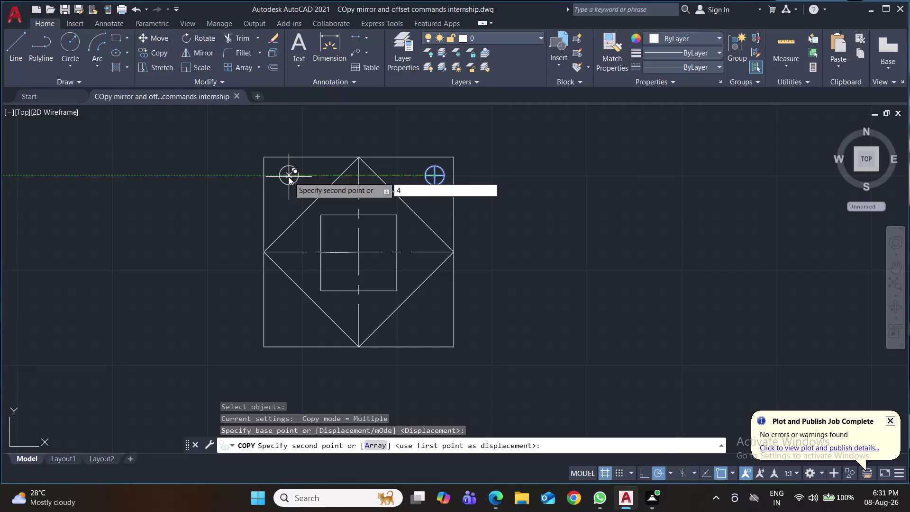
Copy the top-right hole circle 4 units left and 4 units down, plus a diagonal copy.
key(Return)
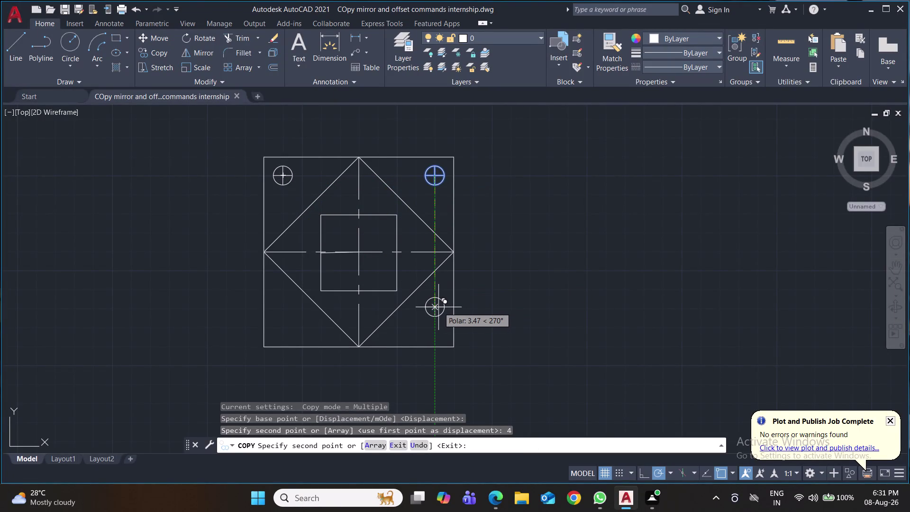
key(4)
key(Return)
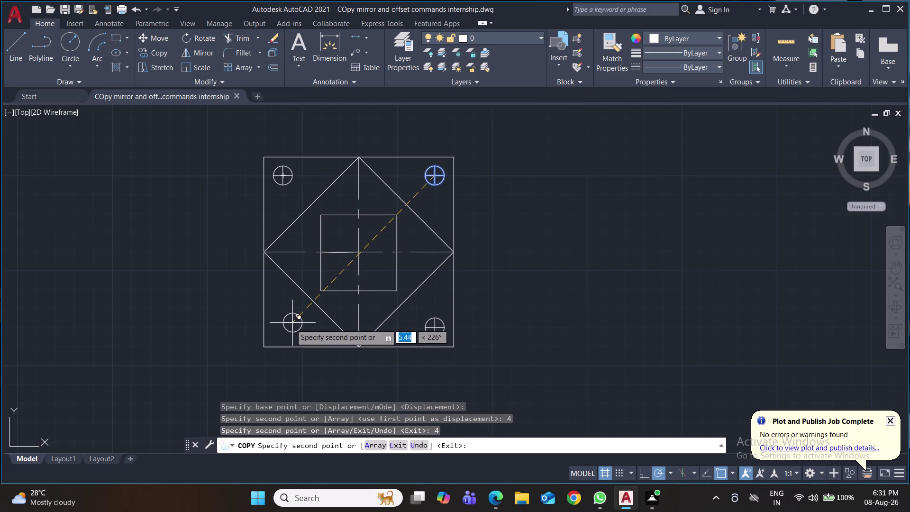
key(4)
key(Return)
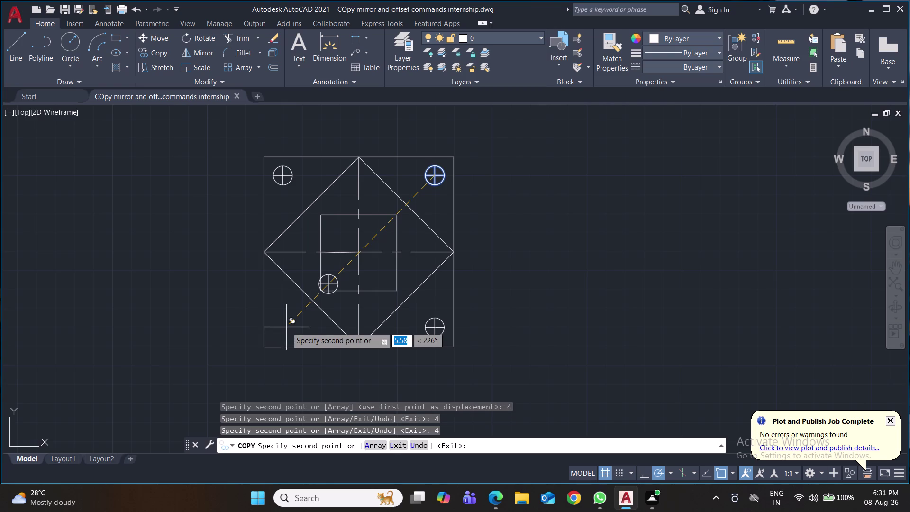
Undo the misplaced diagonal copy, end copying and save the drawing.
key(ctrl+z)
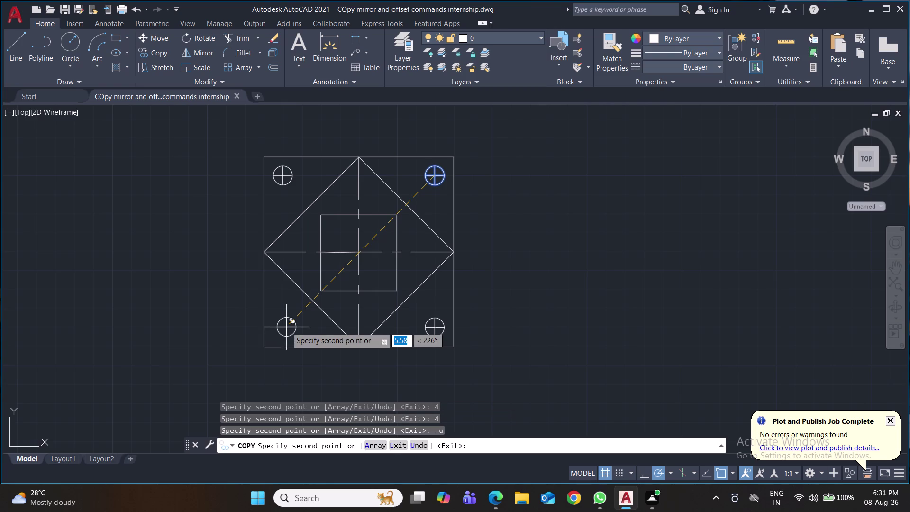
key(Escape)
key(ctrl+s)
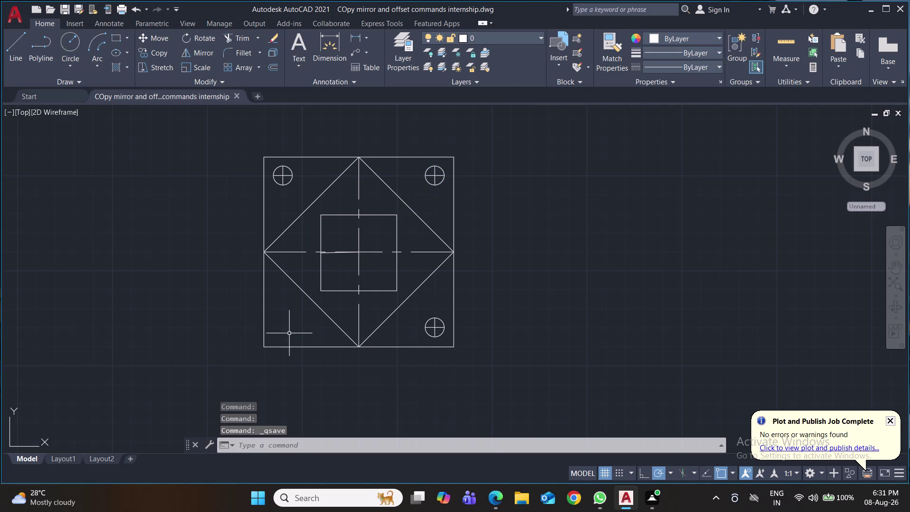
Copy the bottom-right hole circle 4 units left with CO, then undo that copy.
key(c)
key(o)
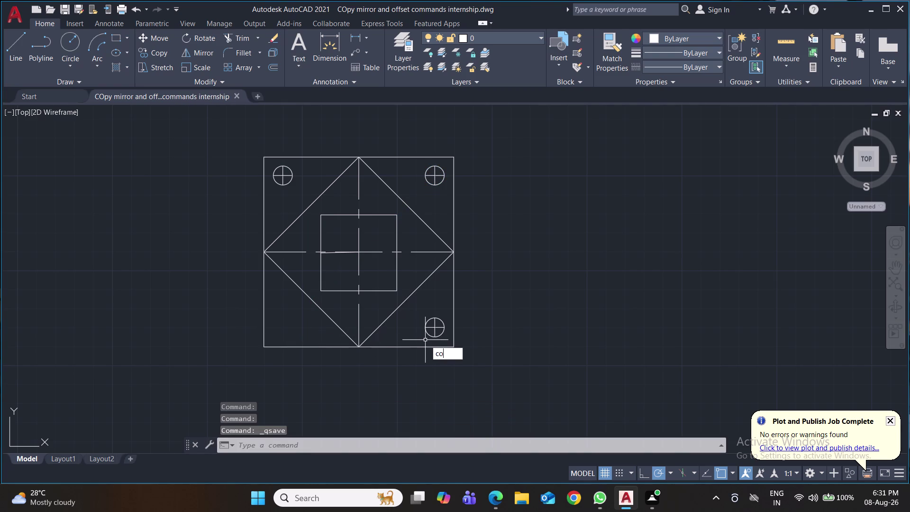
key(Return)
click(440, 312)
click(431, 335)
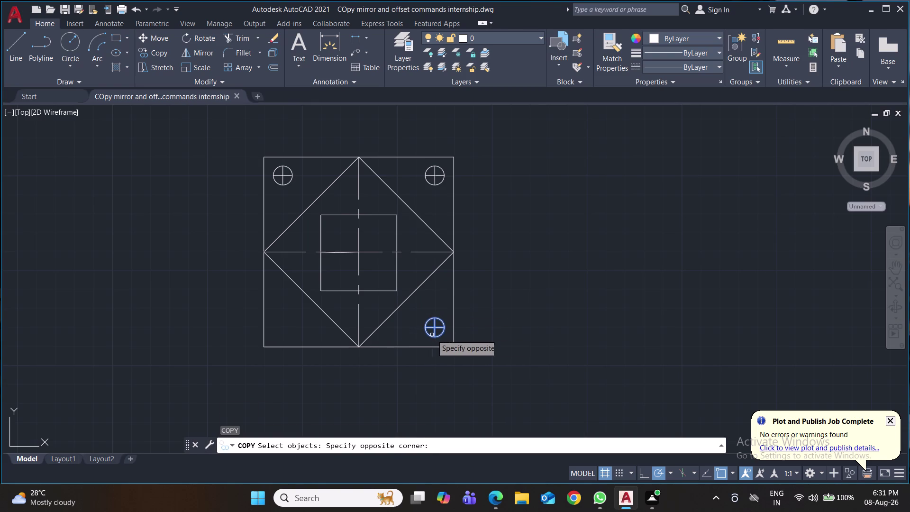
key(Return)
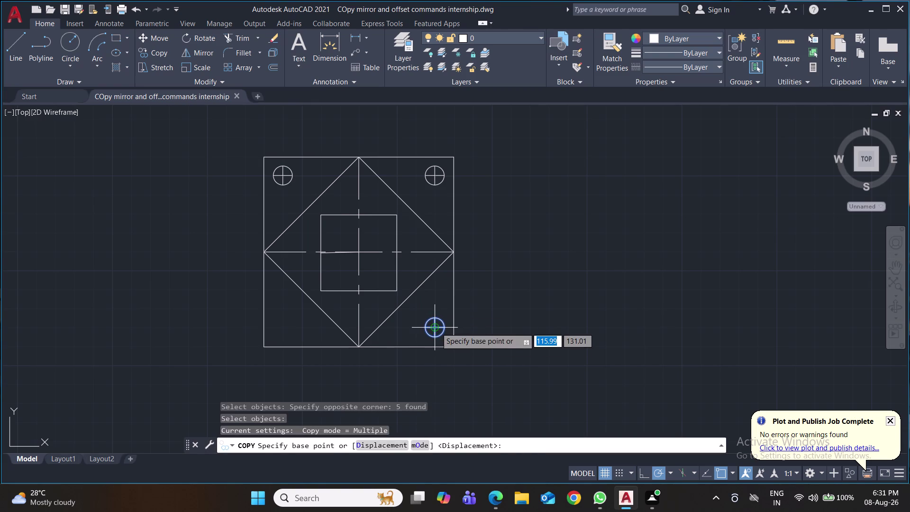
click(436, 328)
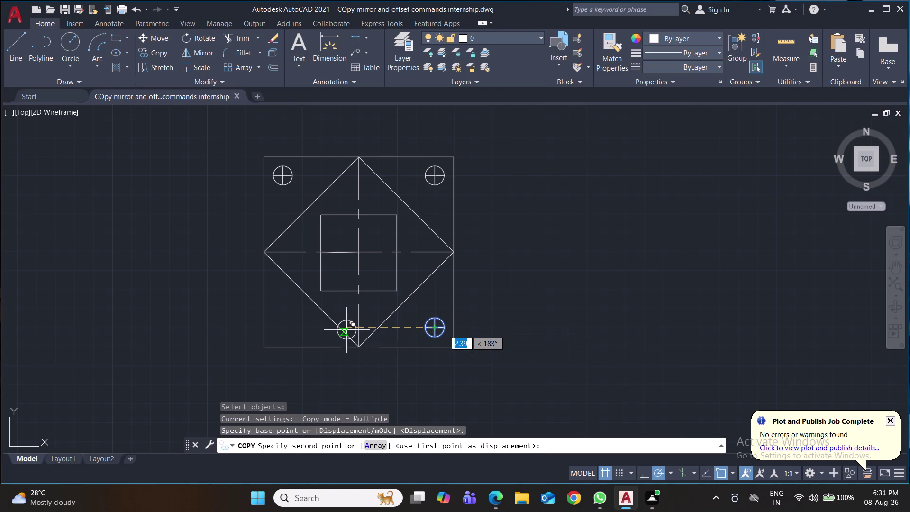
key(4)
key(Return)
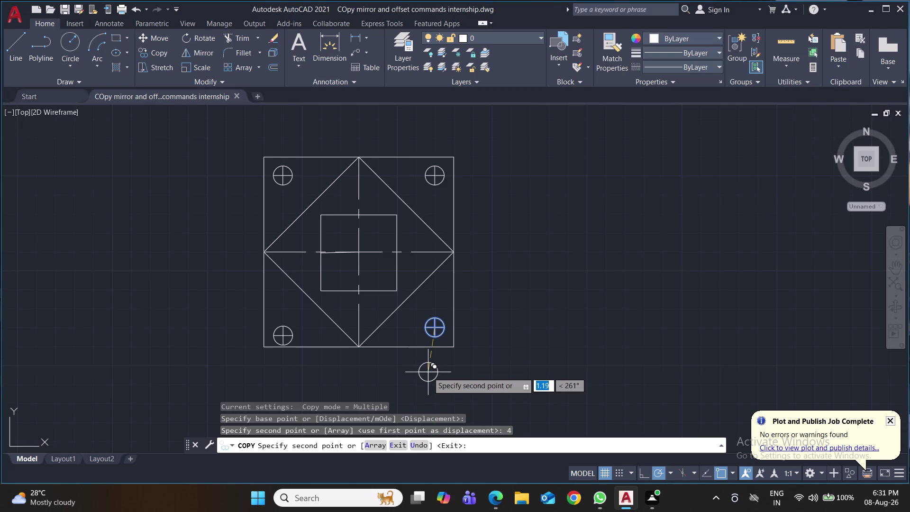
key(ctrl+z)
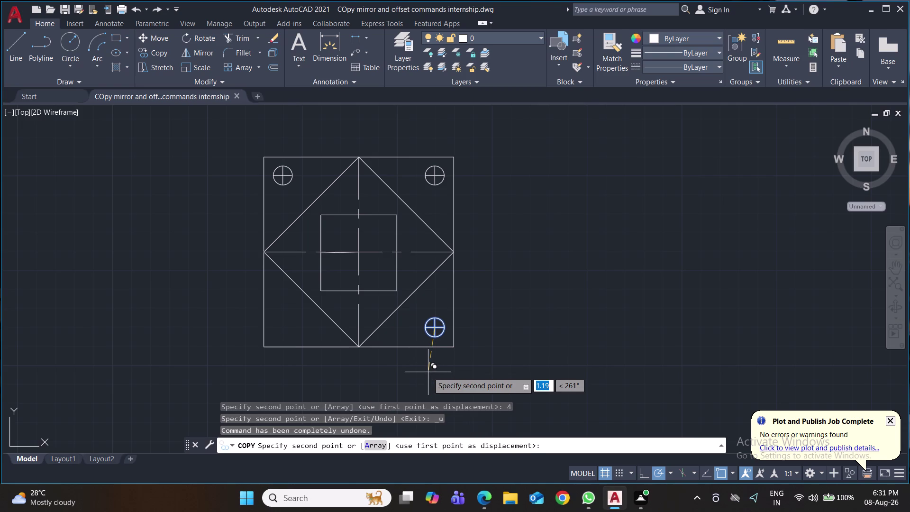
key(ctrl+s)
Copy the top-left hole circle 4 units down to the bottom-left corner and save.
key(c)
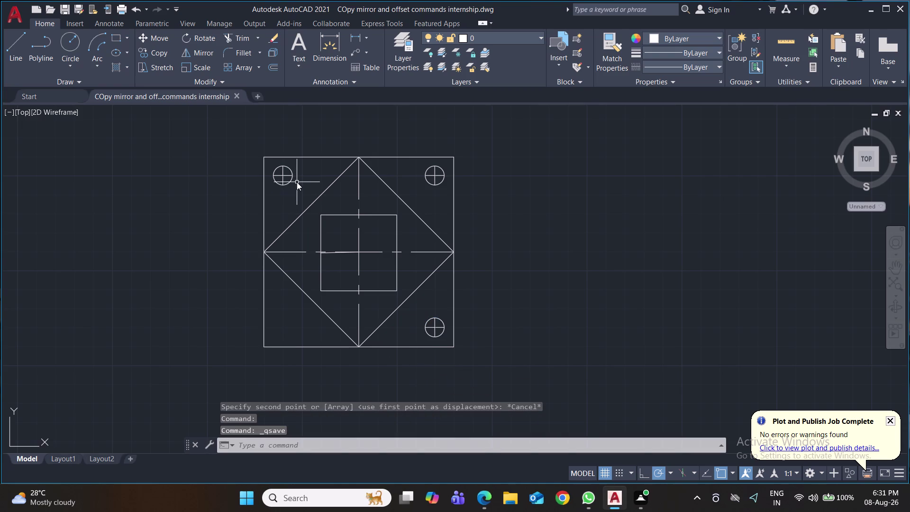
key(o)
key(Return)
click(298, 164)
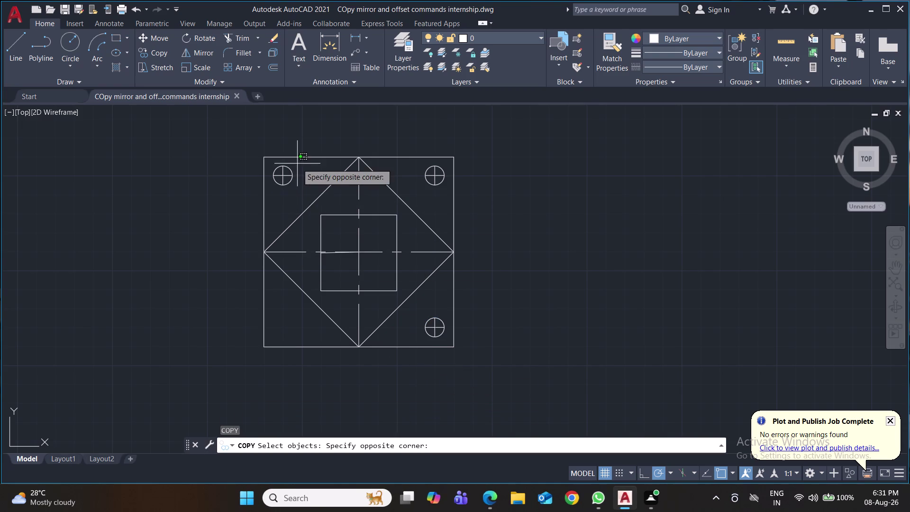
click(272, 186)
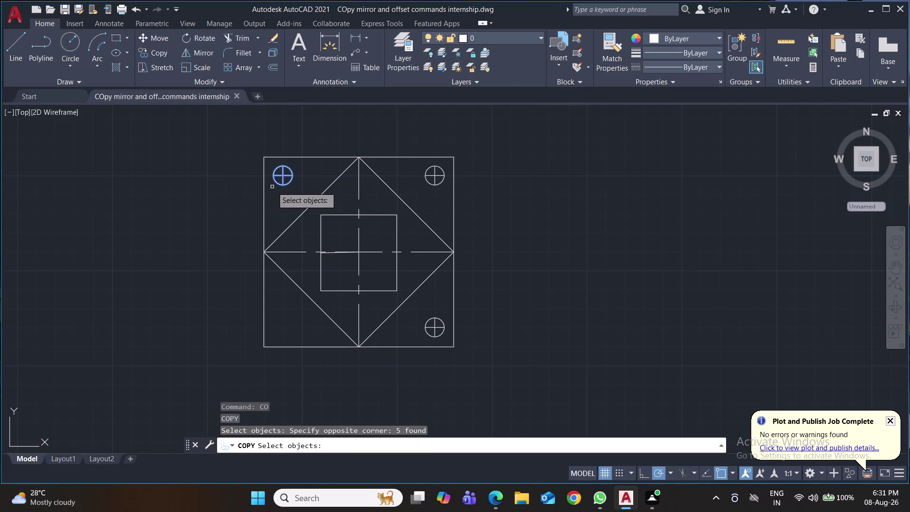
key(Return)
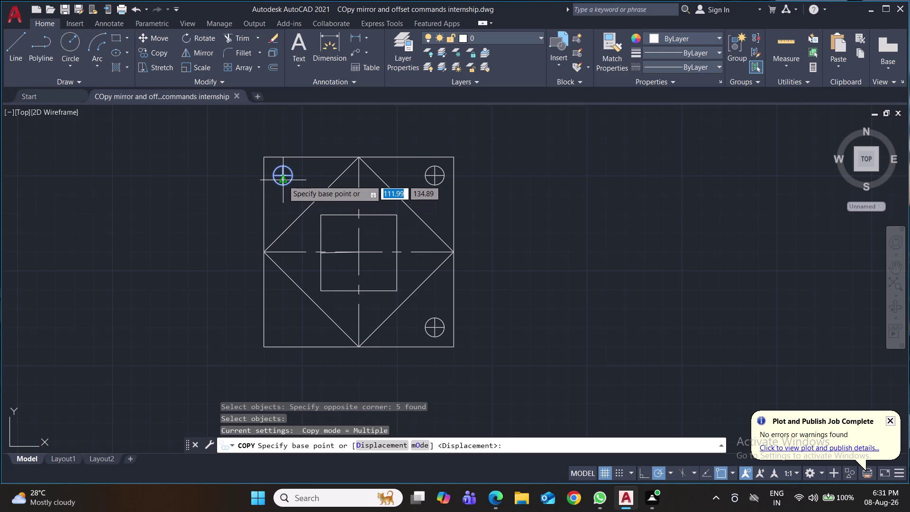
click(282, 172)
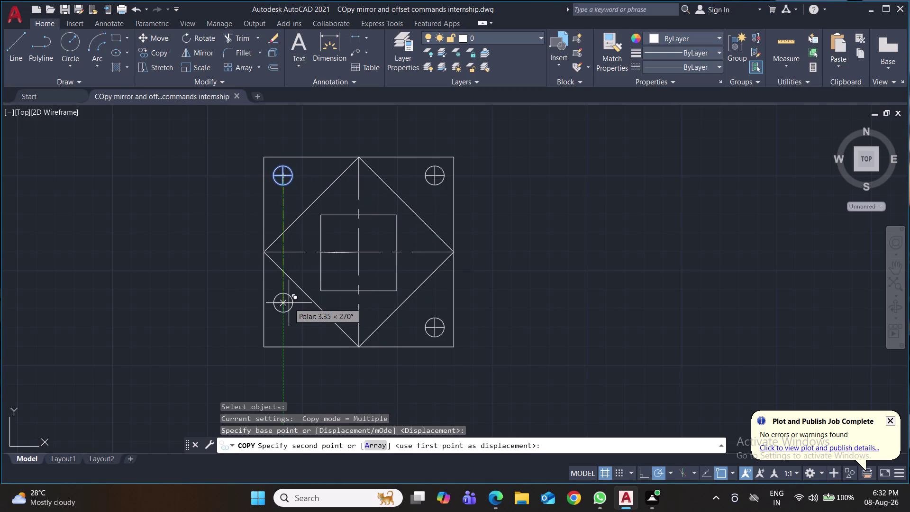
key(4)
key(Return)
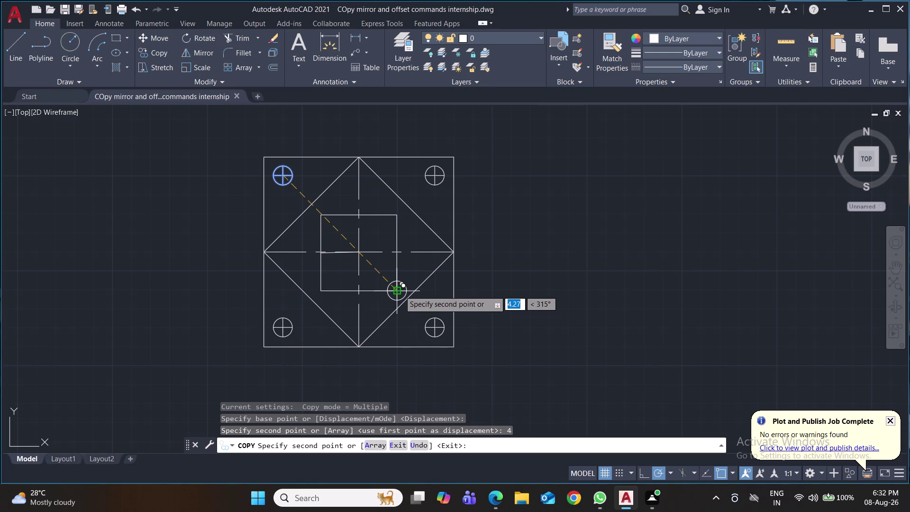
key(ctrl+s)
key(ctrl+s)
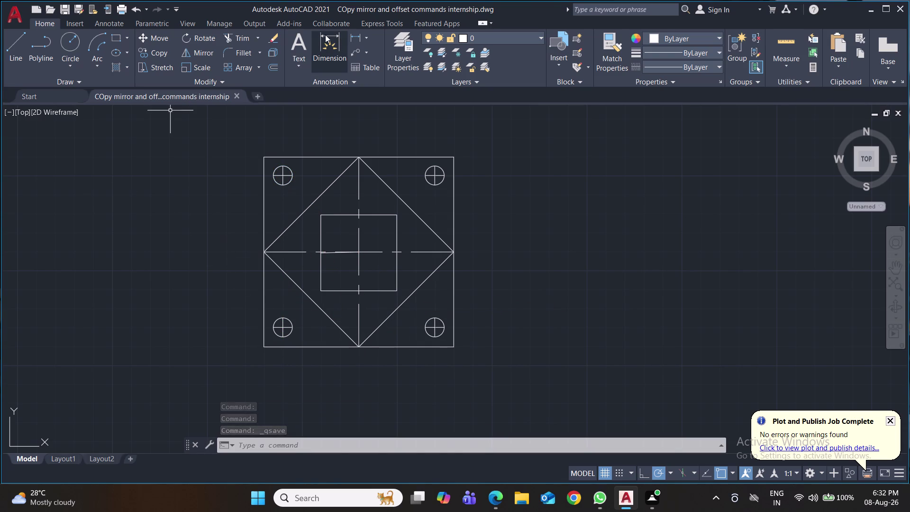
Place a linear dimension from the plate's top-left corner to the diamond's top point, above the plate.
click(355, 37)
click(360, 158)
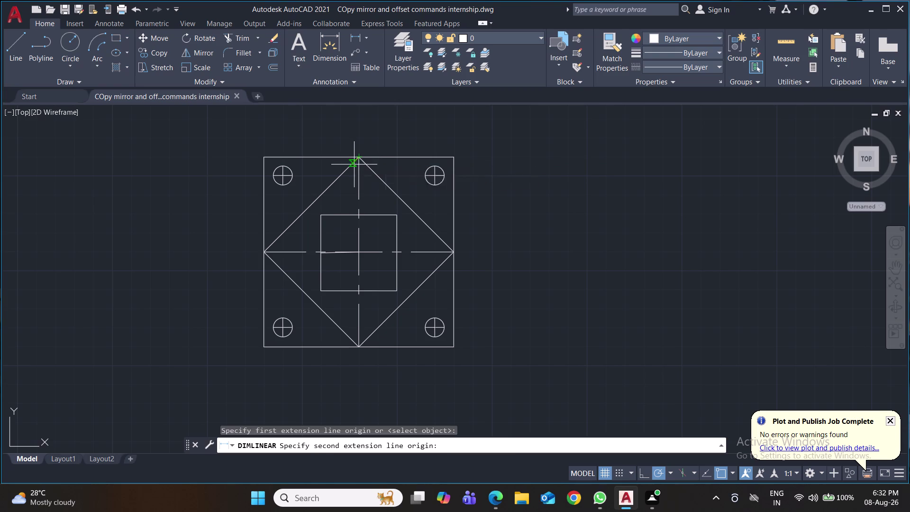
click(265, 160)
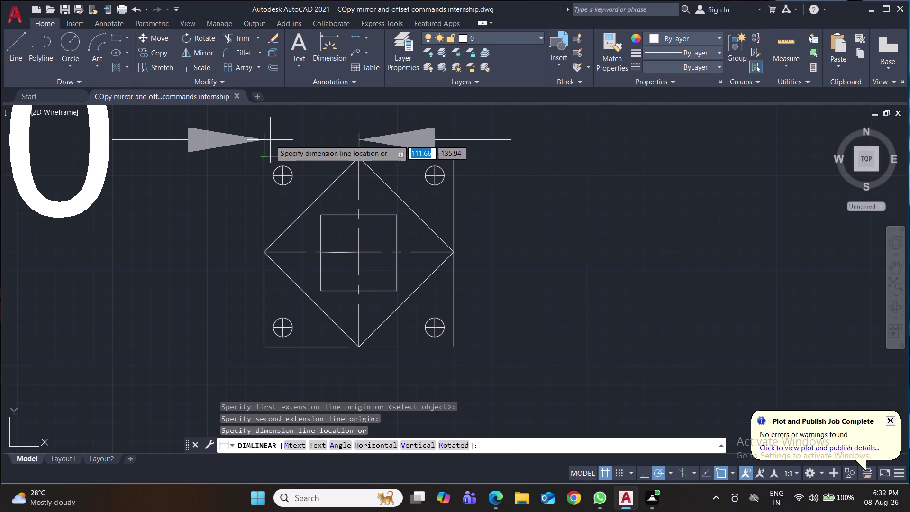
scroll(down, 3)
scroll(down, 3)
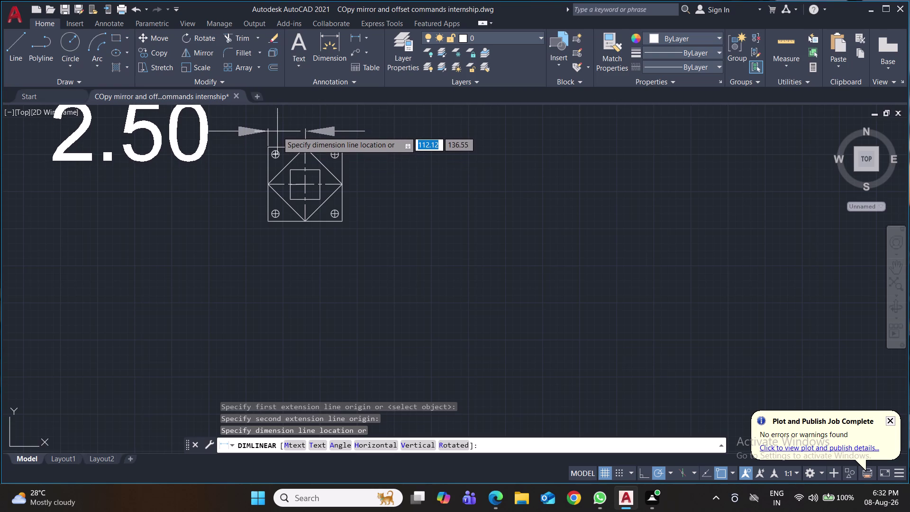
middle_drag(277, 131, 260, 275)
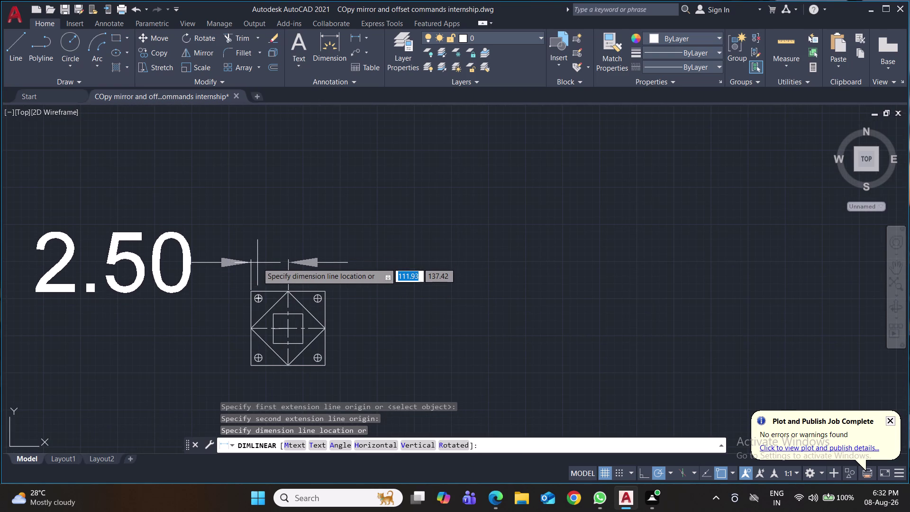
click(257, 263)
Pan around the dimensioned plate and start a selection around it.
scroll(down, 3)
scroll(up, 3)
scroll(down, 3)
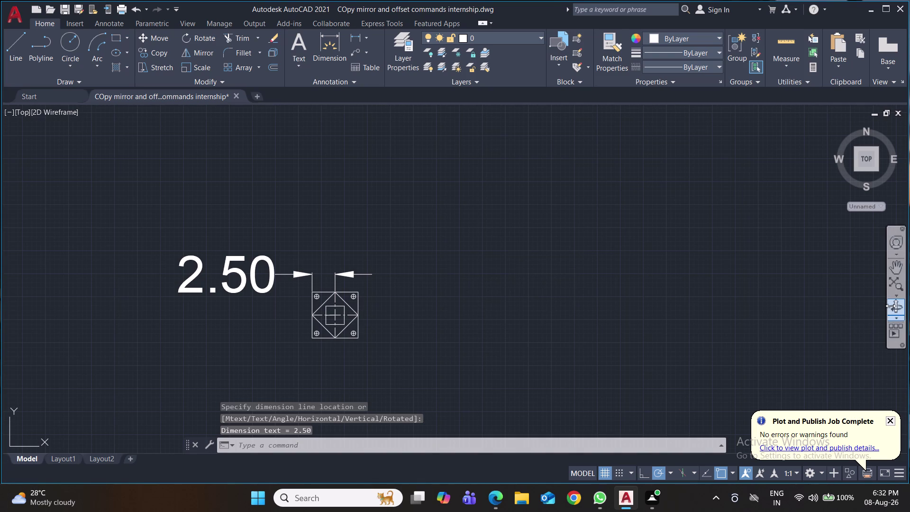
click(895, 288)
middle_drag(528, 389, 511, 273)
click(319, 310)
click(237, 356)
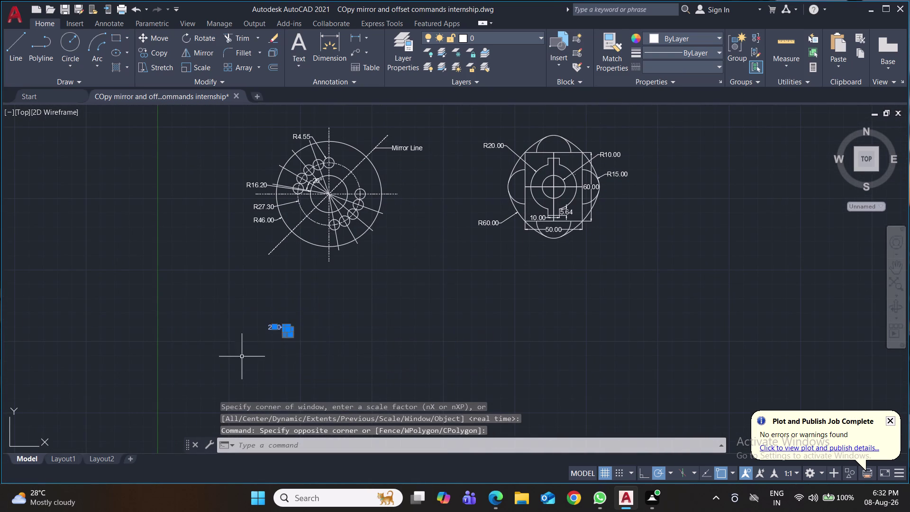
Zoom in from the right-click menu and pan until the plate's 2.50 top dimension is visible.
right_click(313, 340)
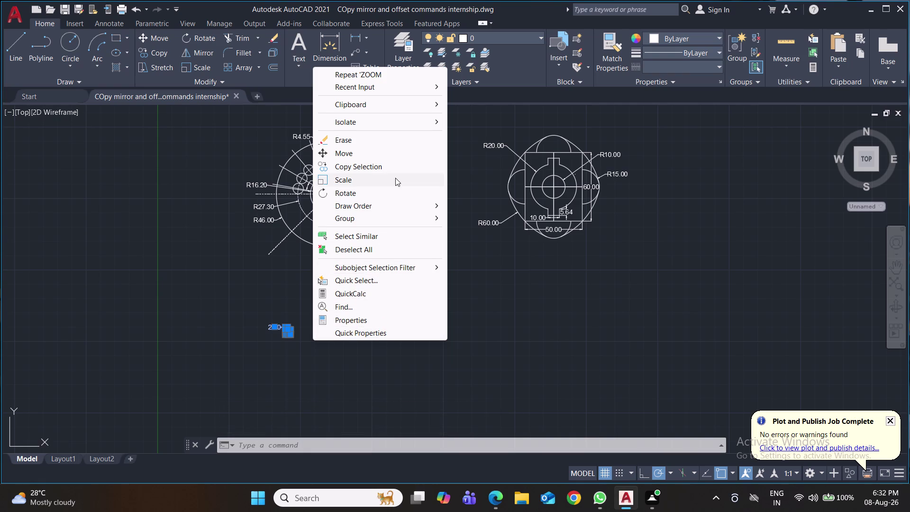
click(372, 74)
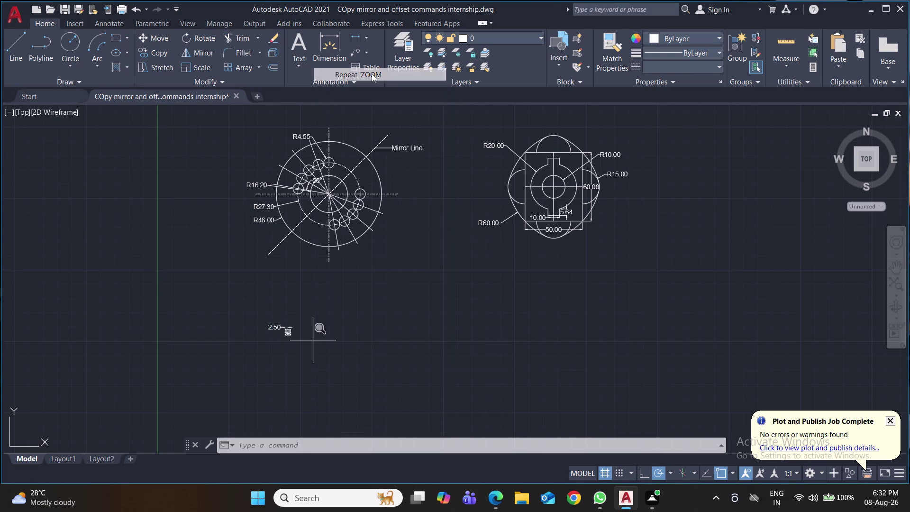
click(283, 336)
click(284, 346)
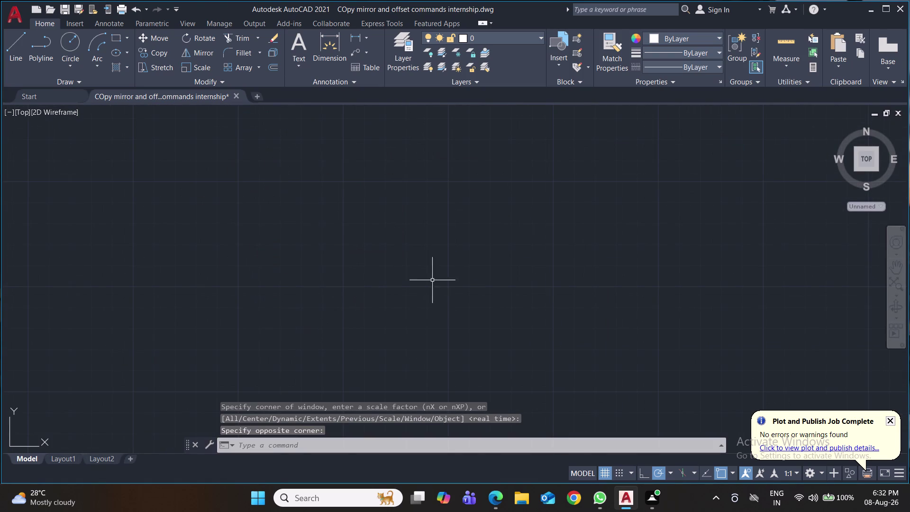
scroll(down, 3)
scroll(down, 3)
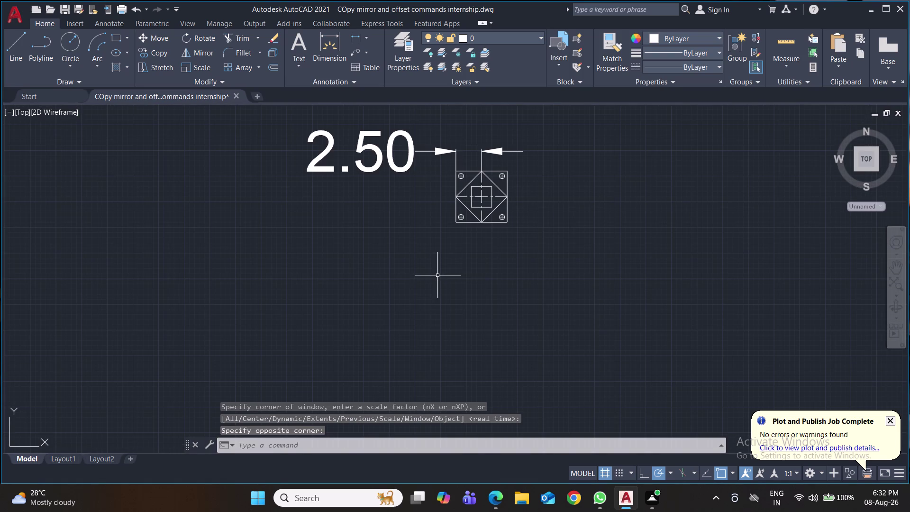
middle_drag(429, 290, 293, 345)
scroll(up, 3)
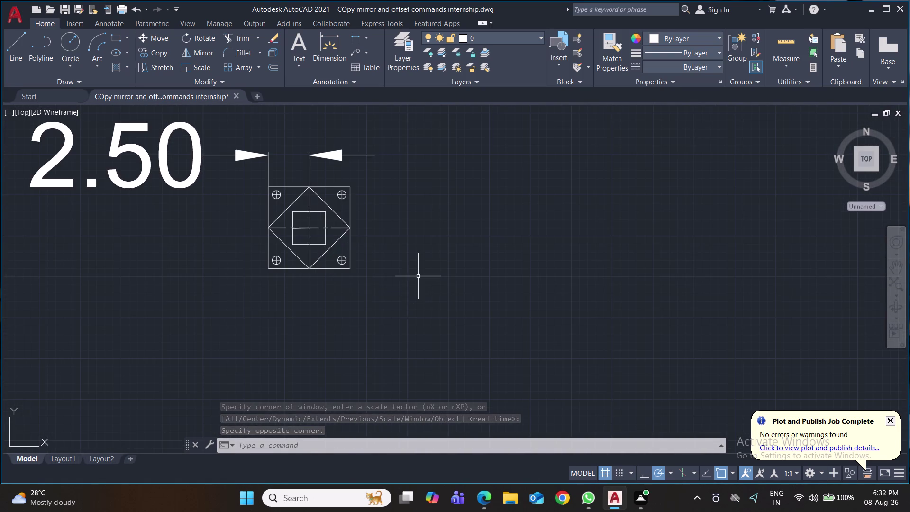
scroll(up, 3)
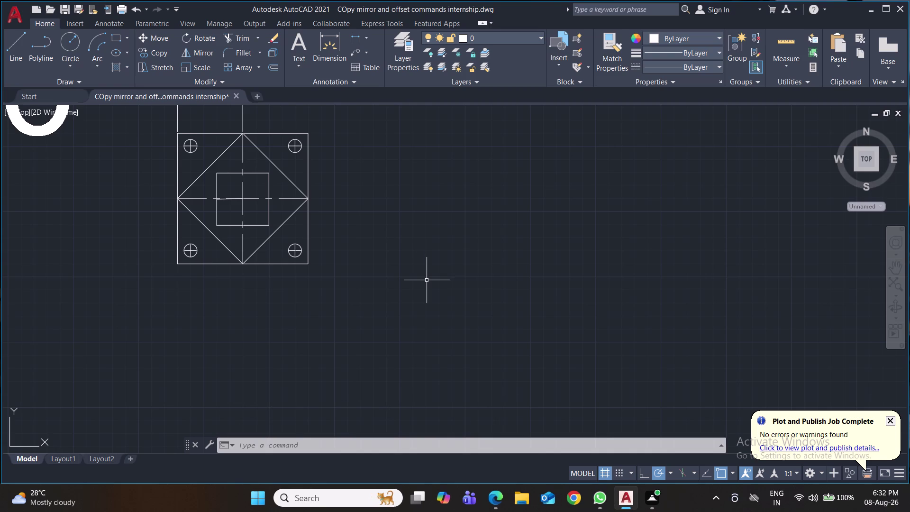
middle_drag(428, 281, 428, 361)
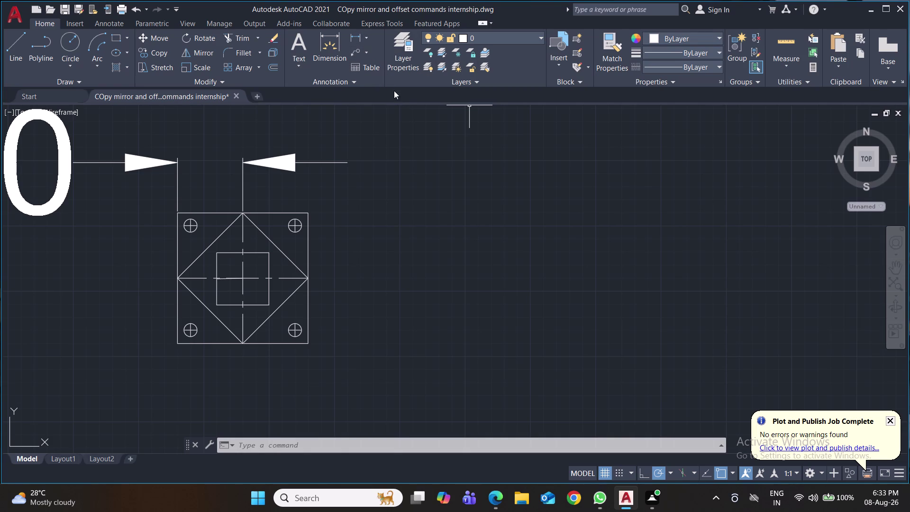
Modify the Standard dimension style, entering arrow size 0.8 and text height 1, and accept.
key(d)
key(Return)
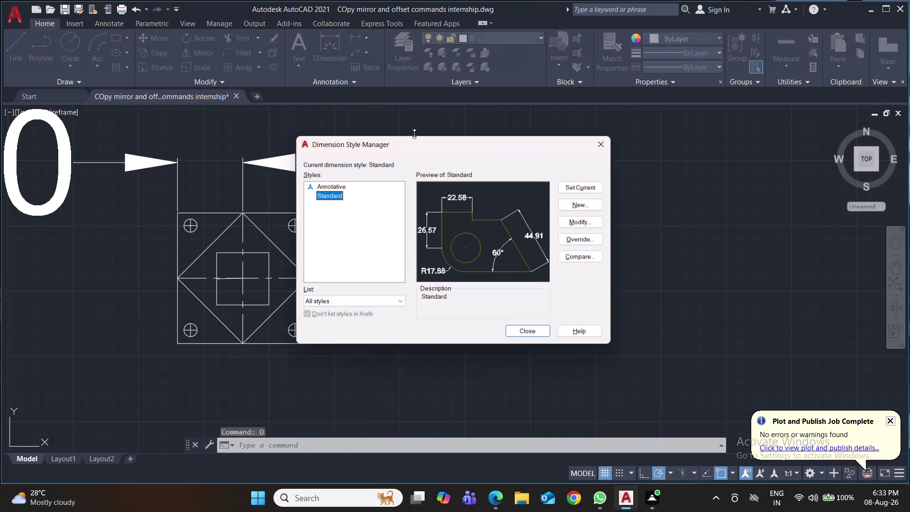
click(585, 223)
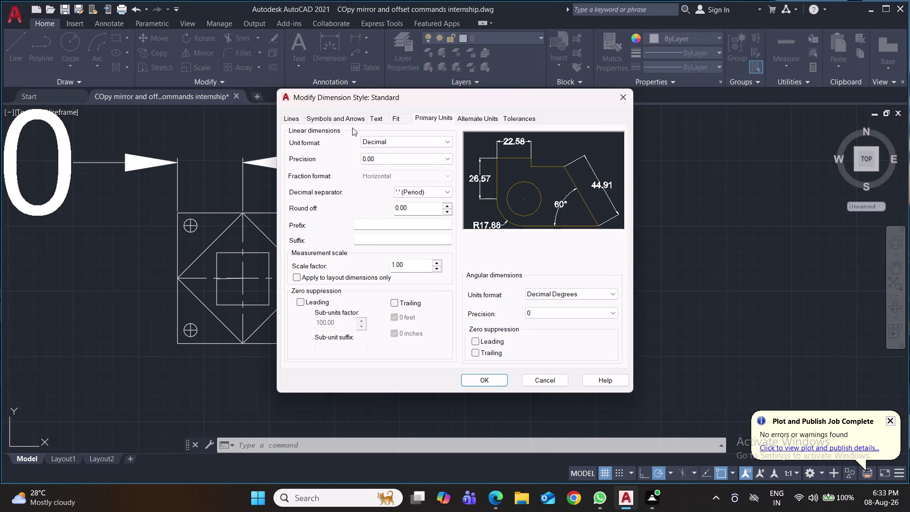
click(335, 119)
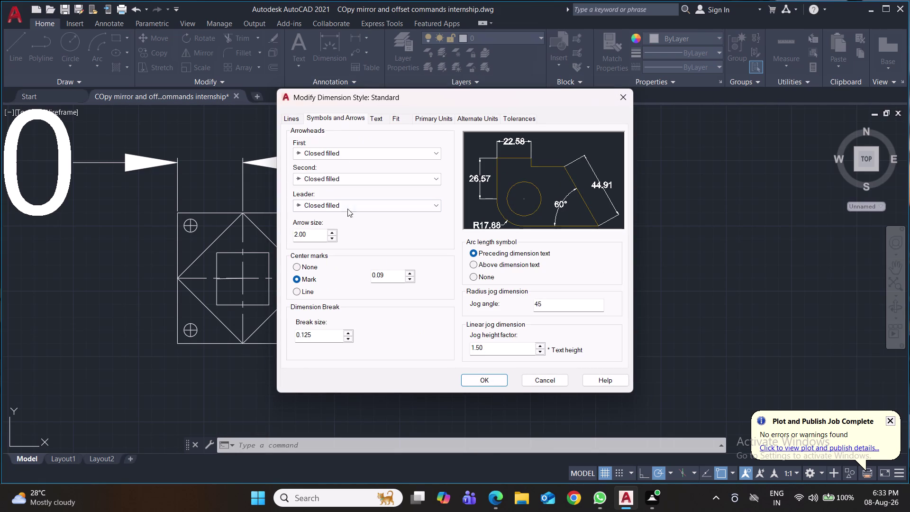
drag(311, 235, 259, 236)
key(0)
text(.)
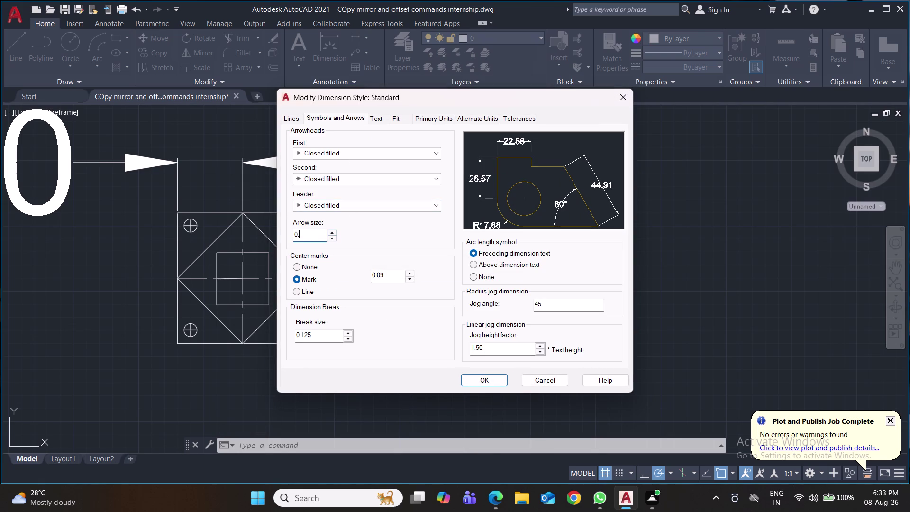
text(8)
click(382, 121)
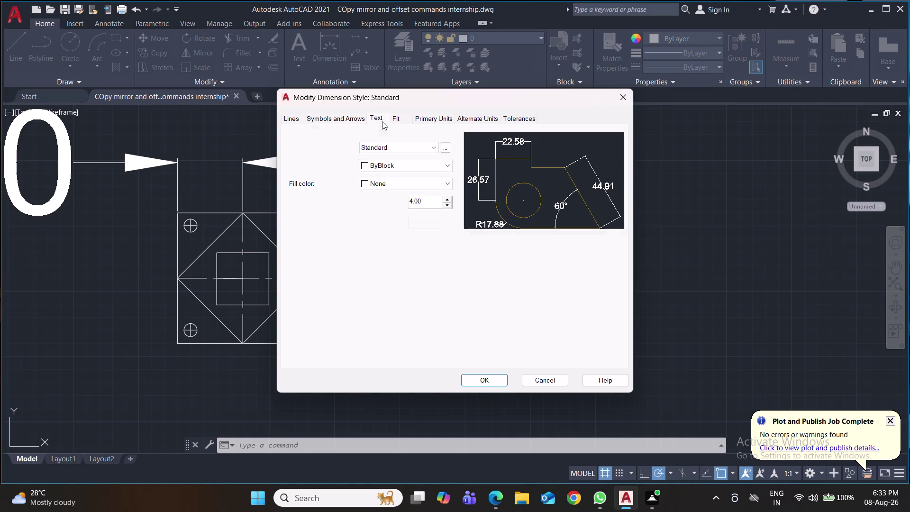
drag(427, 202, 407, 205)
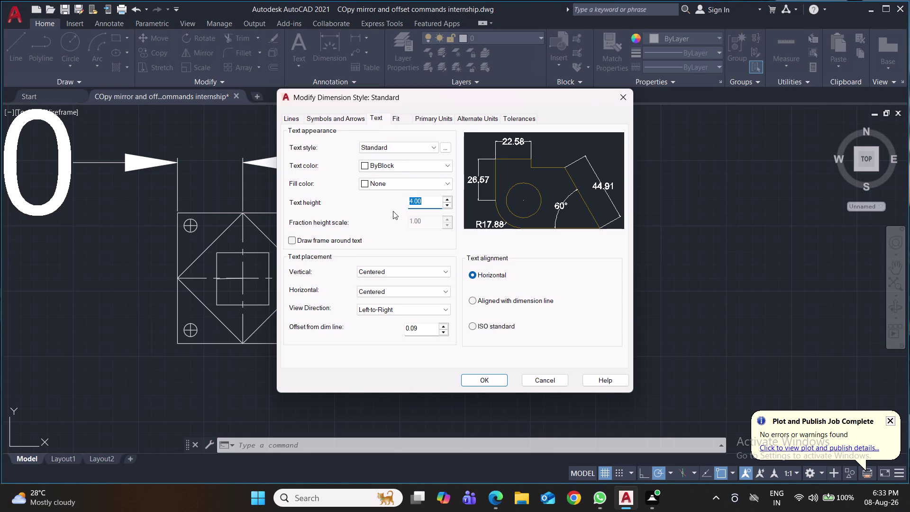
key(1)
click(485, 382)
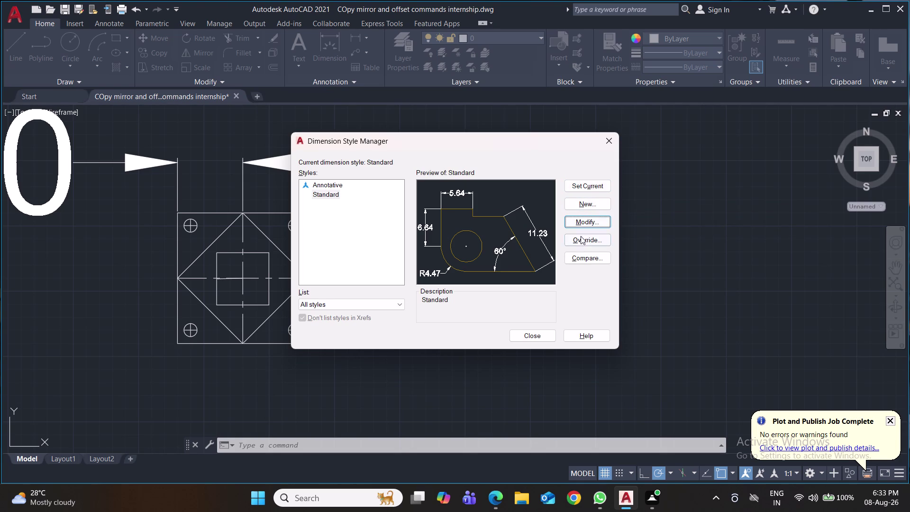
Compare and override the Standard style, set it current and close the style manager.
click(585, 256)
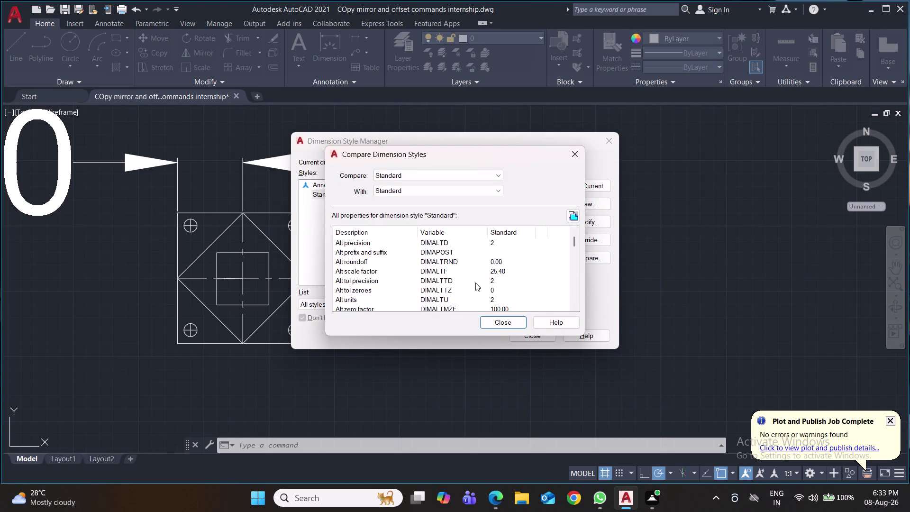
scroll(down, 3)
scroll(down, 3)
scroll(down, 3)
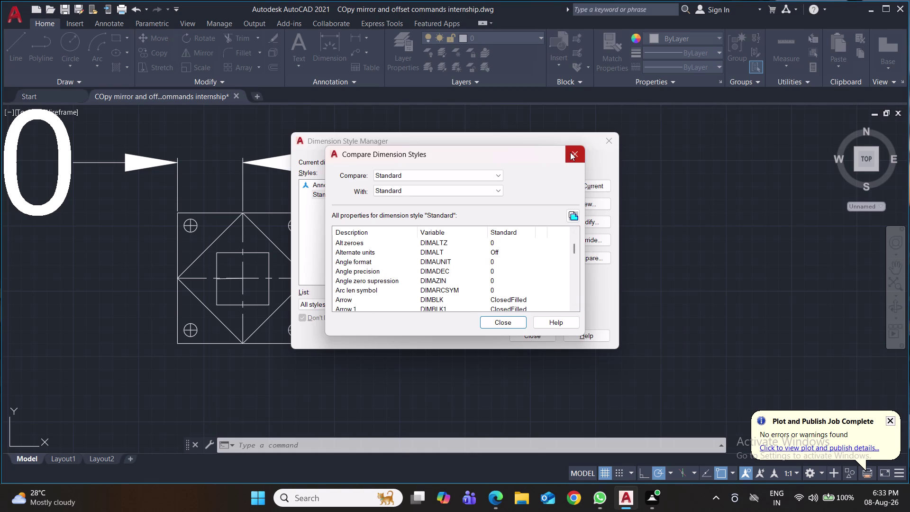
click(518, 326)
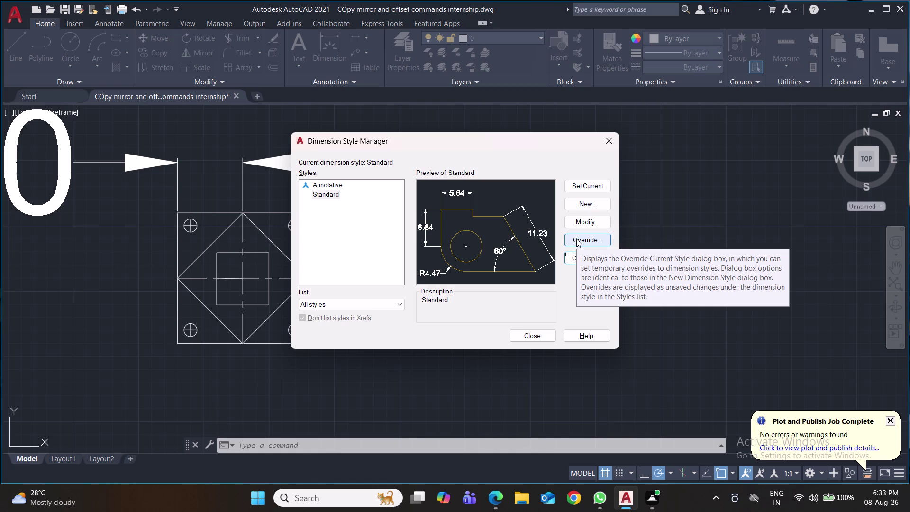
click(577, 239)
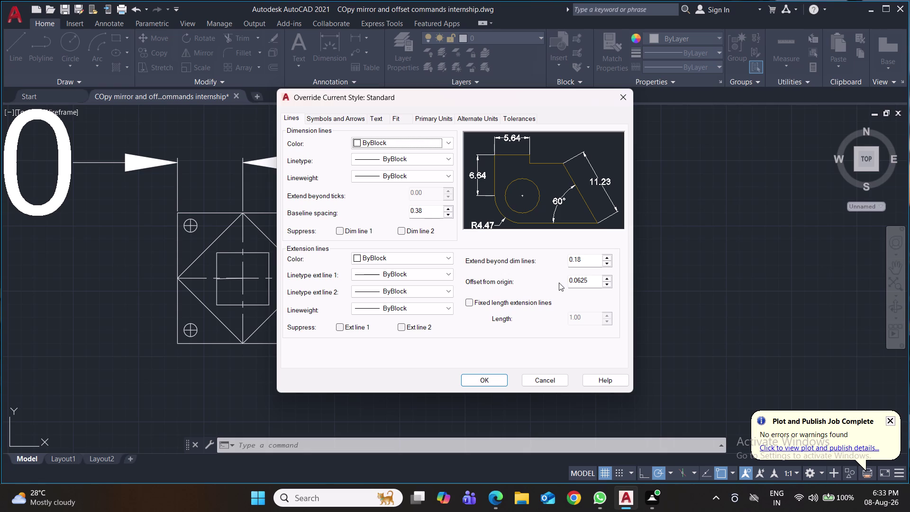
click(485, 378)
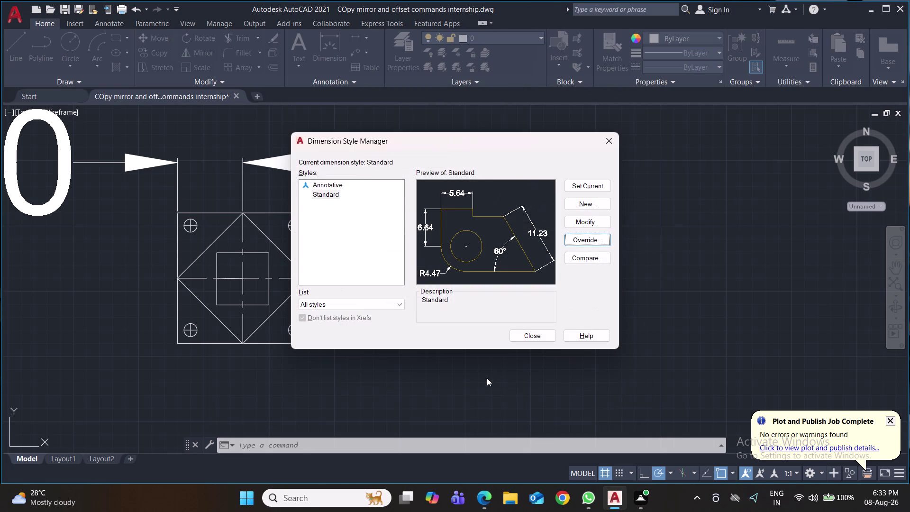
click(591, 188)
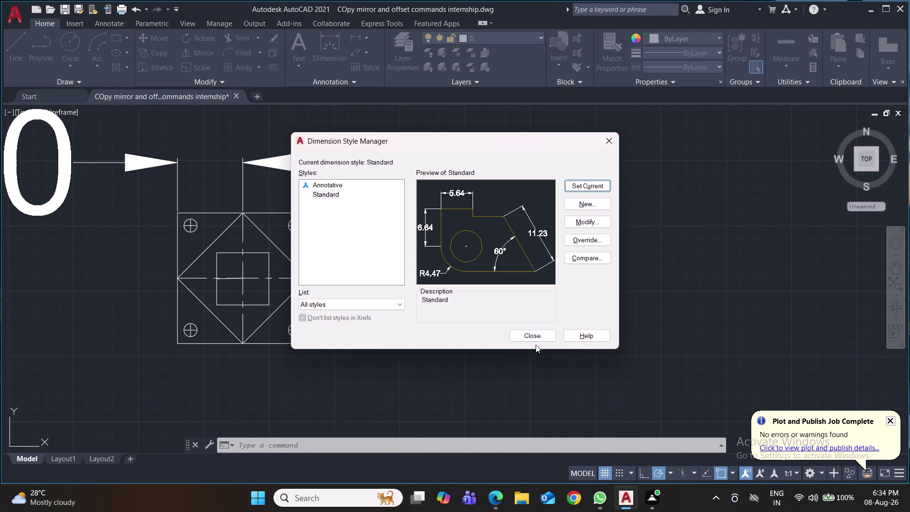
click(535, 342)
Locate the square plate and window-select it together with its dimension.
scroll(down, 3)
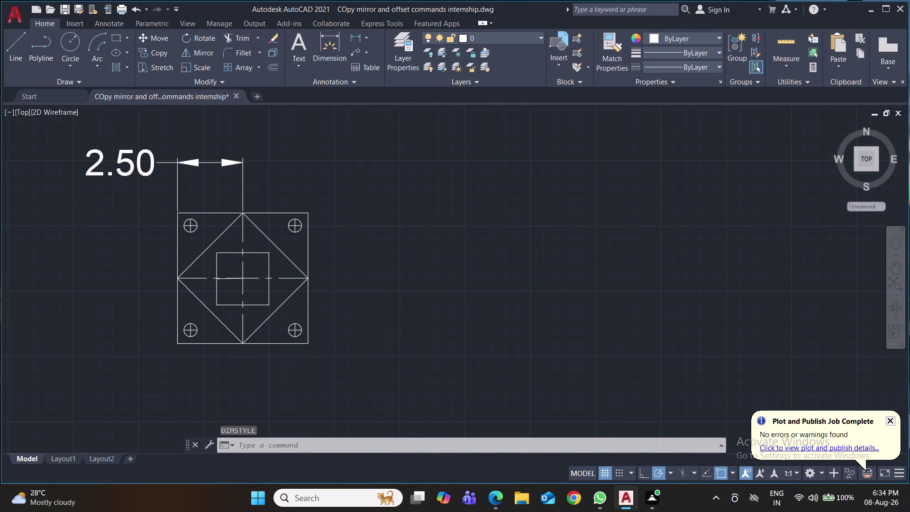
scroll(down, 3)
scroll(down, 3)
scroll(down, 3)
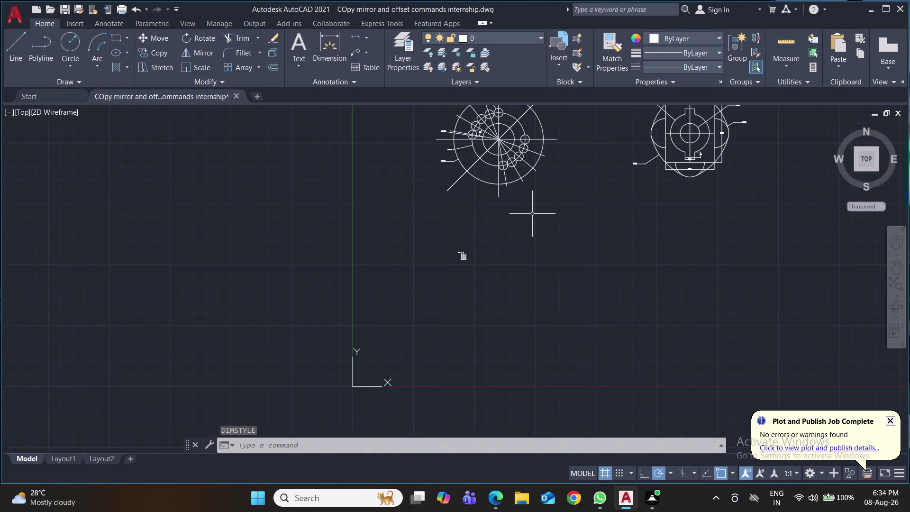
middle_drag(532, 214, 425, 349)
scroll(up, 3)
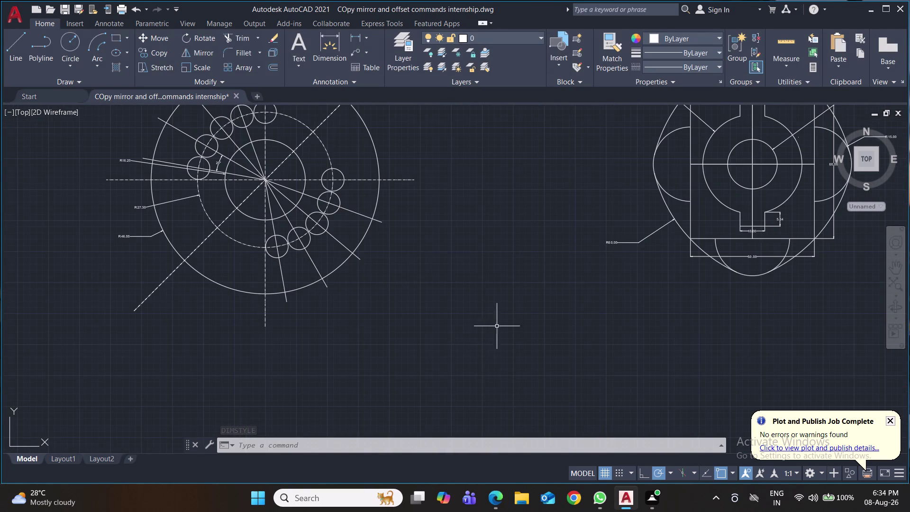
scroll(up, 3)
scroll(up, 3)
scroll(down, 3)
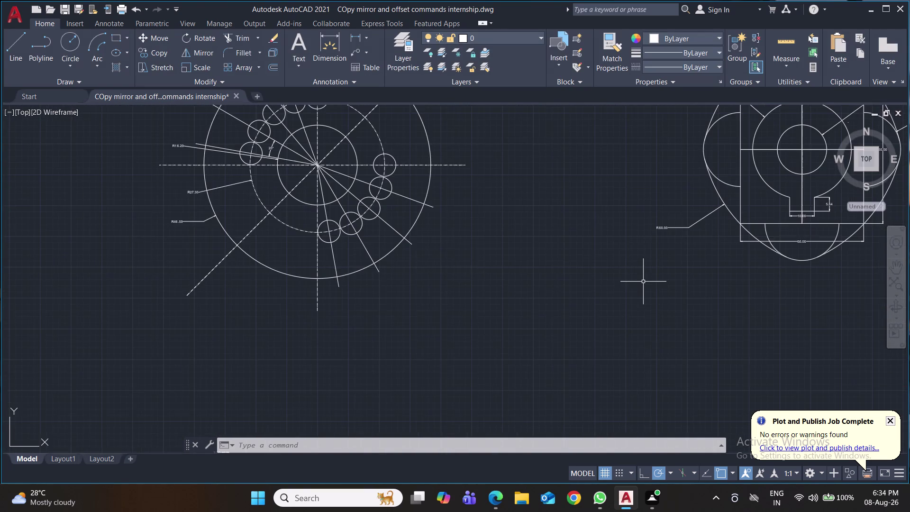
scroll(down, 3)
middle_drag(610, 336, 346, 284)
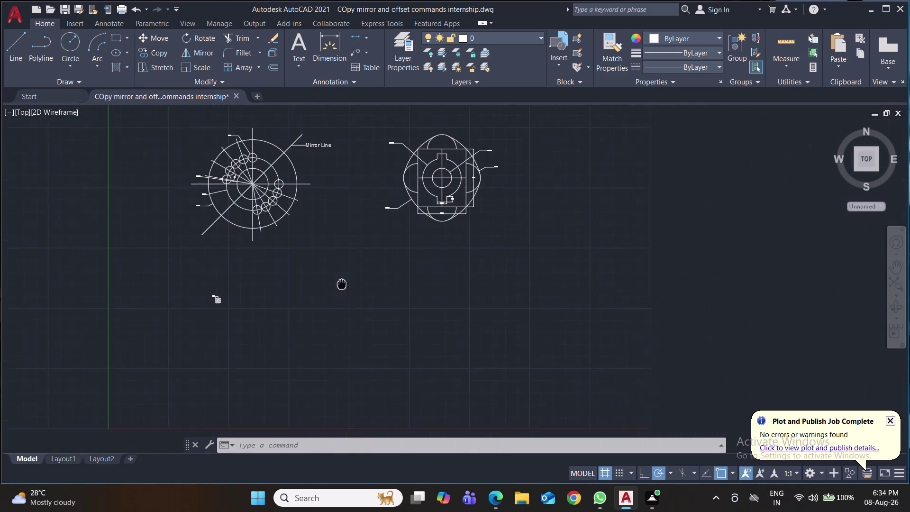
middle_drag(346, 284, 305, 360)
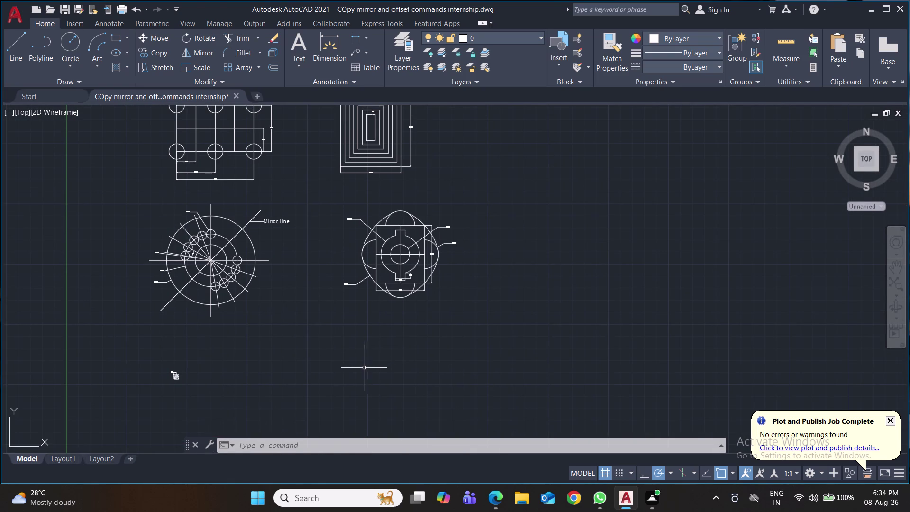
scroll(up, 3)
scroll(up, 3)
middle_drag(196, 357, 364, 335)
scroll(up, 3)
click(145, 346)
click(49, 418)
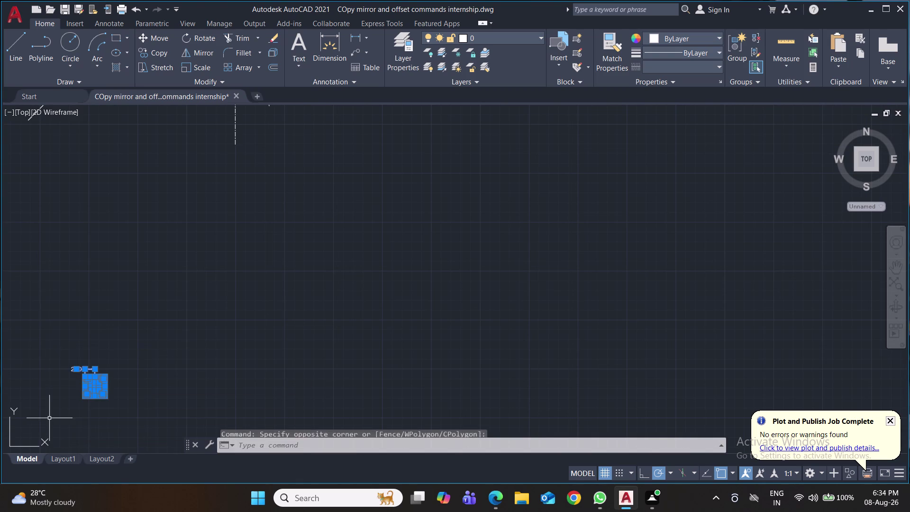
Move the 41 selected objects up and to the right, then recentre the view on them.
key(m)
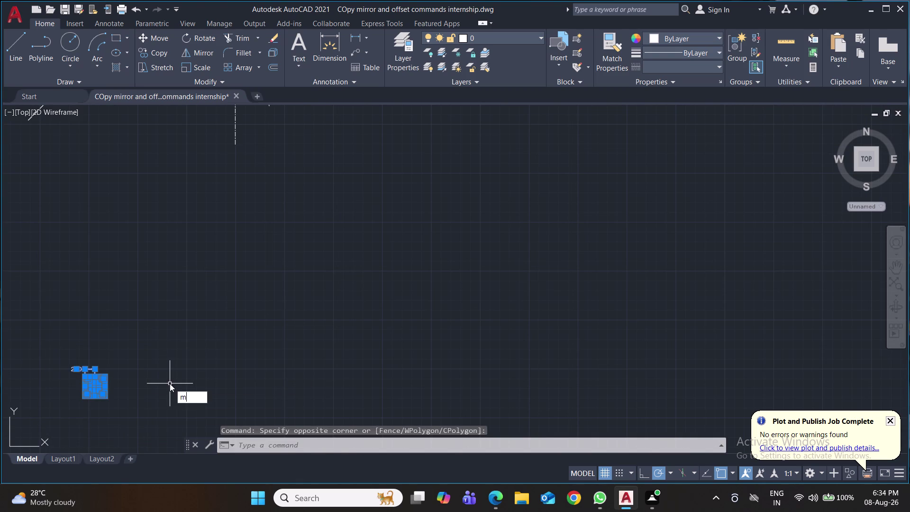
key(Return)
click(157, 386)
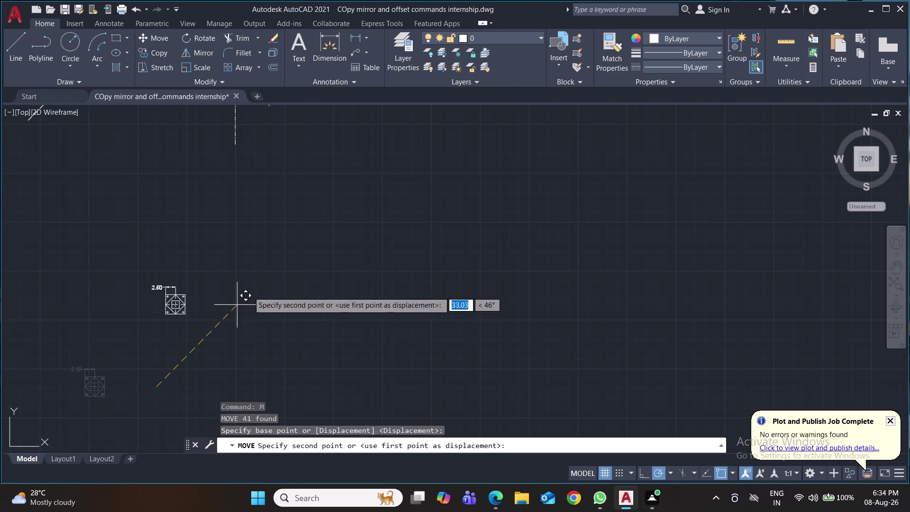
click(269, 234)
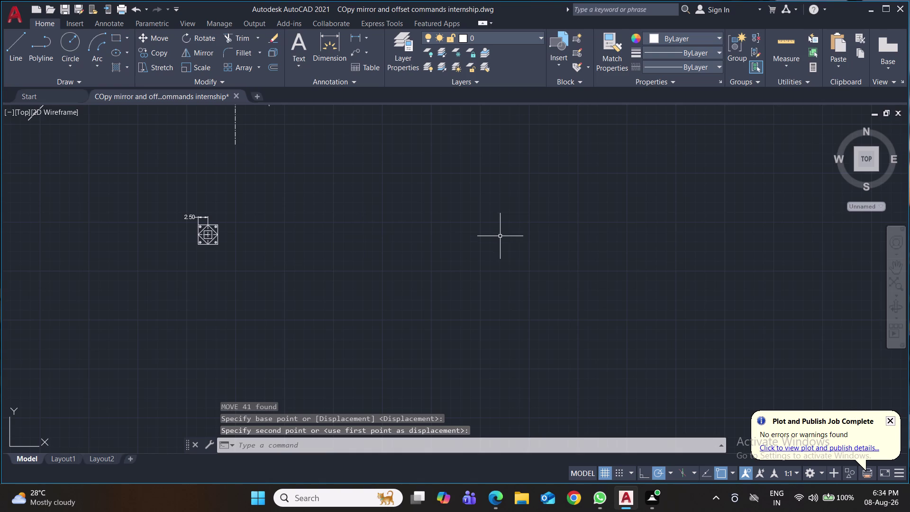
scroll(up, 3)
middle_drag(373, 272, 538, 311)
scroll(up, 3)
scroll(up, 3)
middle_drag(206, 262, 303, 283)
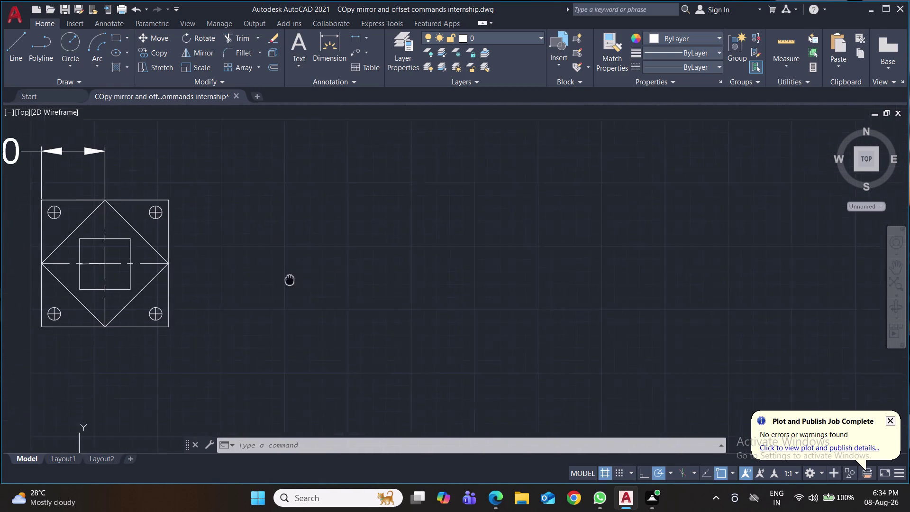
middle_drag(303, 282, 419, 292)
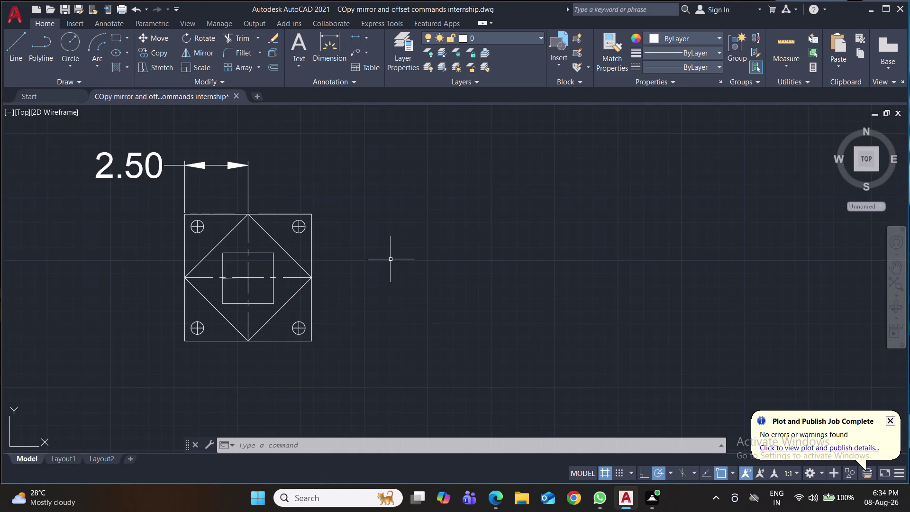
Add two 0.50 hole-offset dimensions near the top-right hole.
click(356, 36)
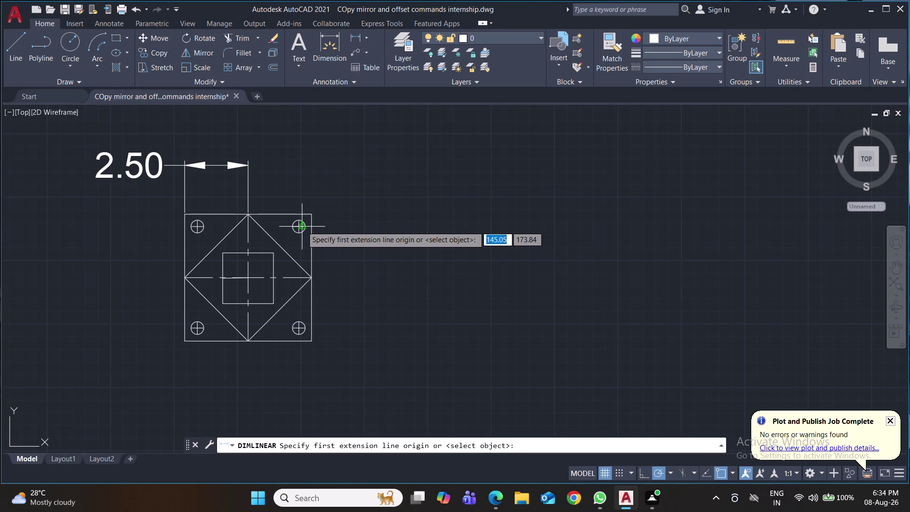
click(300, 216)
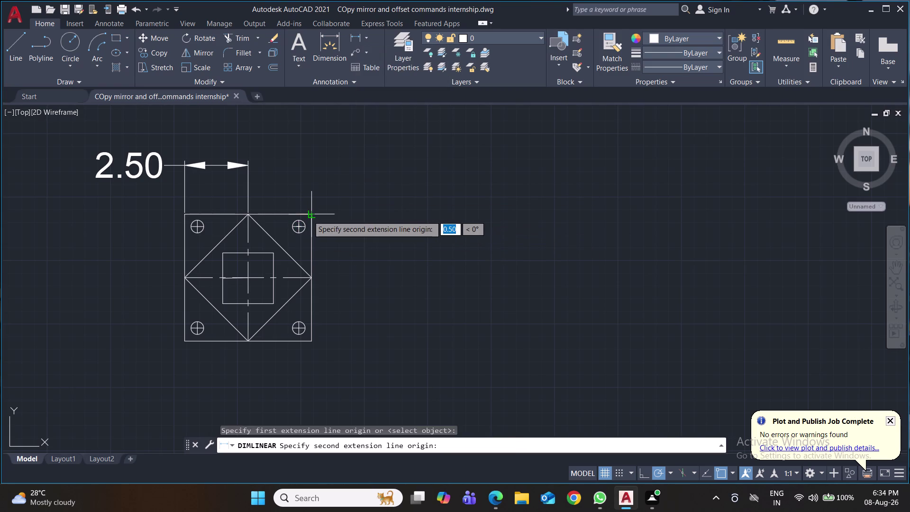
click(308, 216)
click(309, 190)
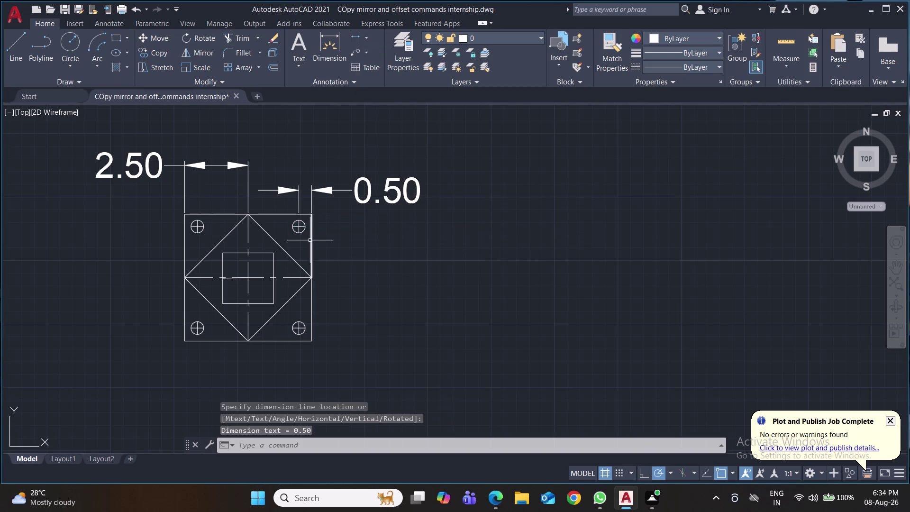
key(space)
click(300, 227)
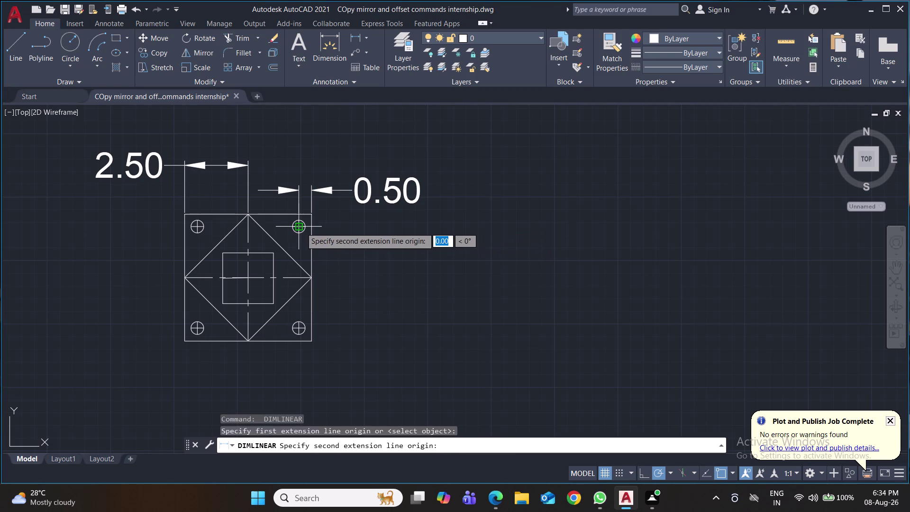
click(311, 227)
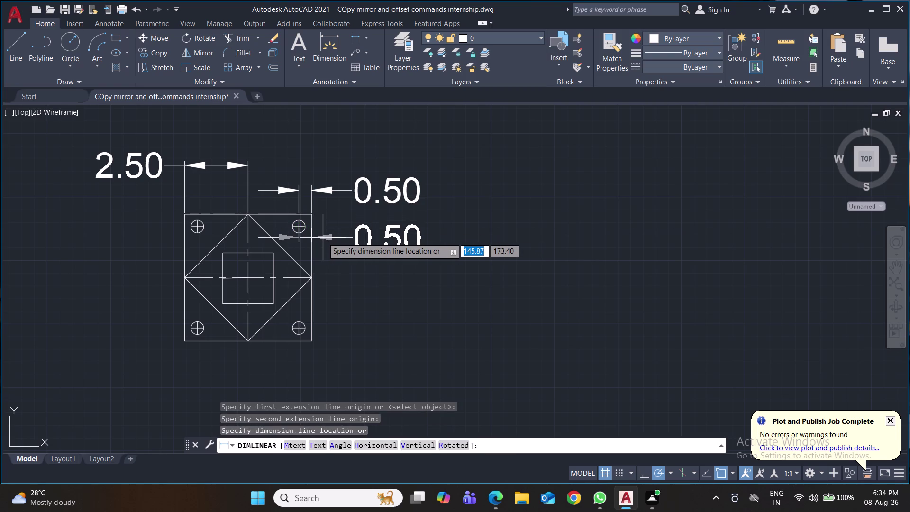
click(323, 238)
Add the vertical 2.50 height dimension beside the plate and cancel a stray 0.93 dimension.
key(space)
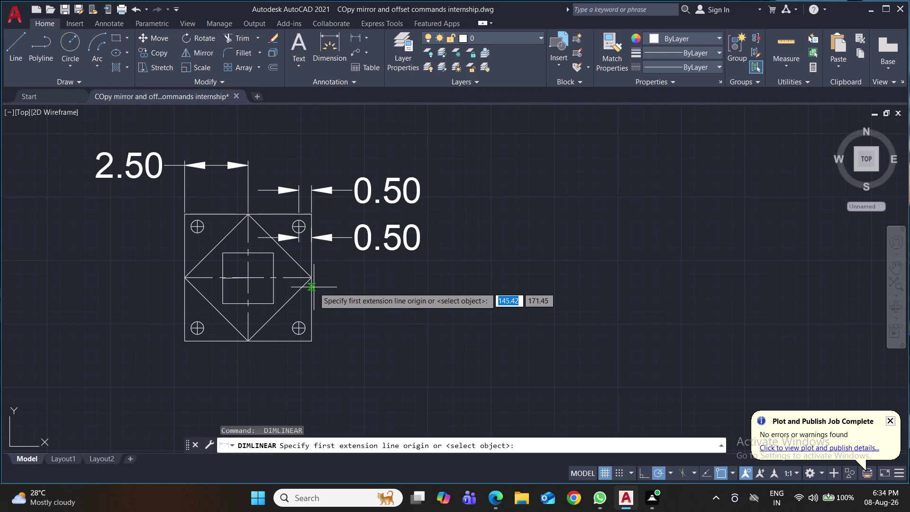
click(313, 276)
click(312, 212)
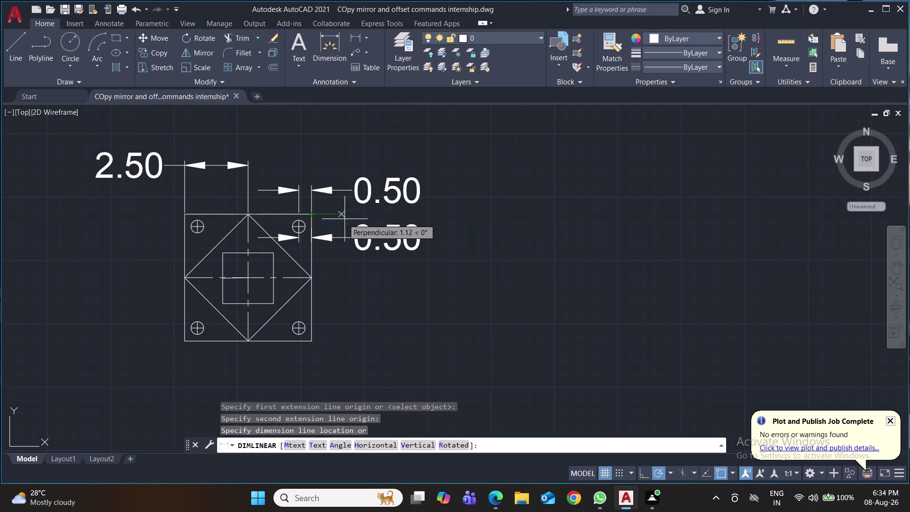
click(443, 244)
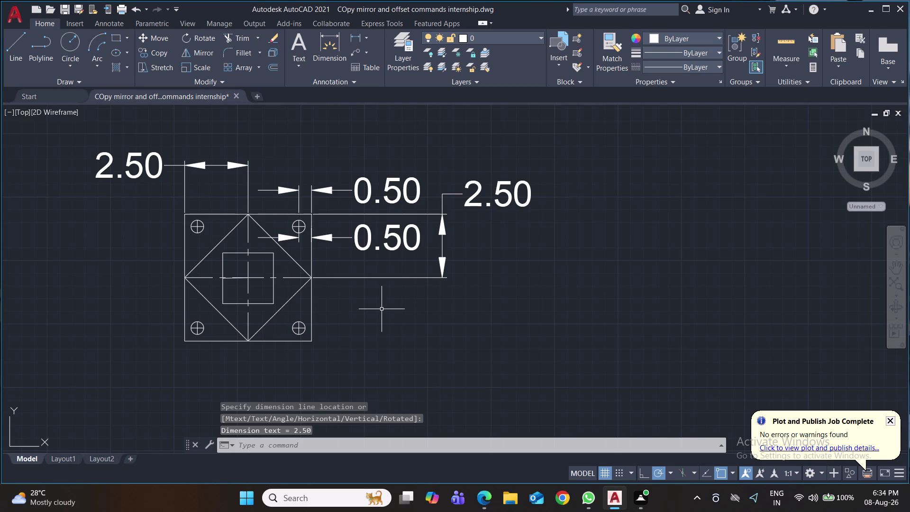
key(space)
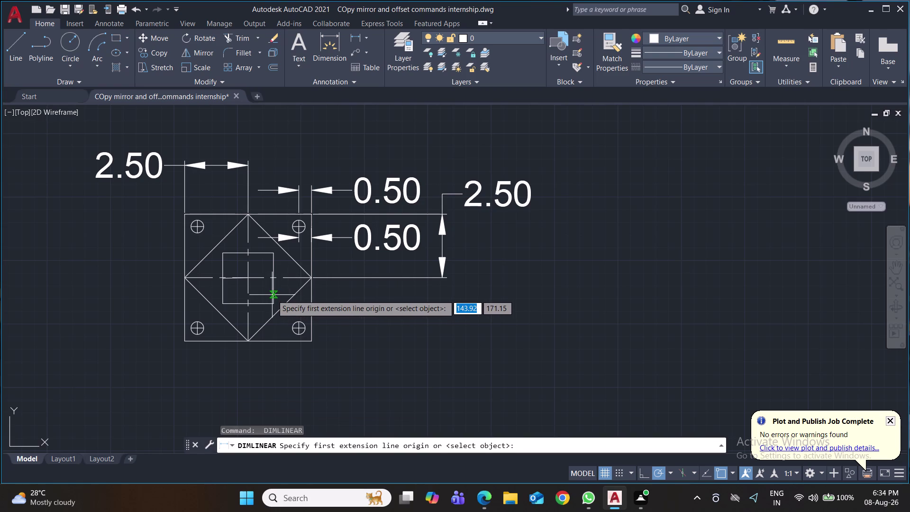
click(272, 295)
click(360, 319)
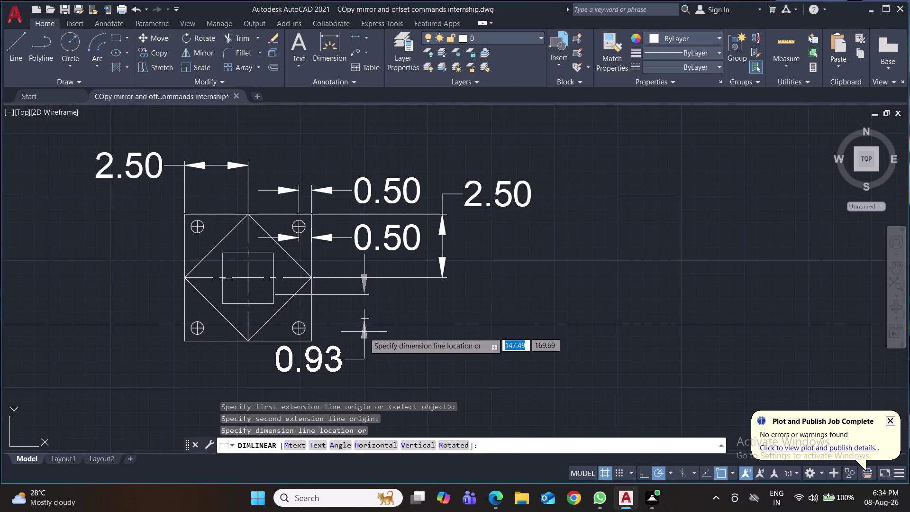
key(Escape)
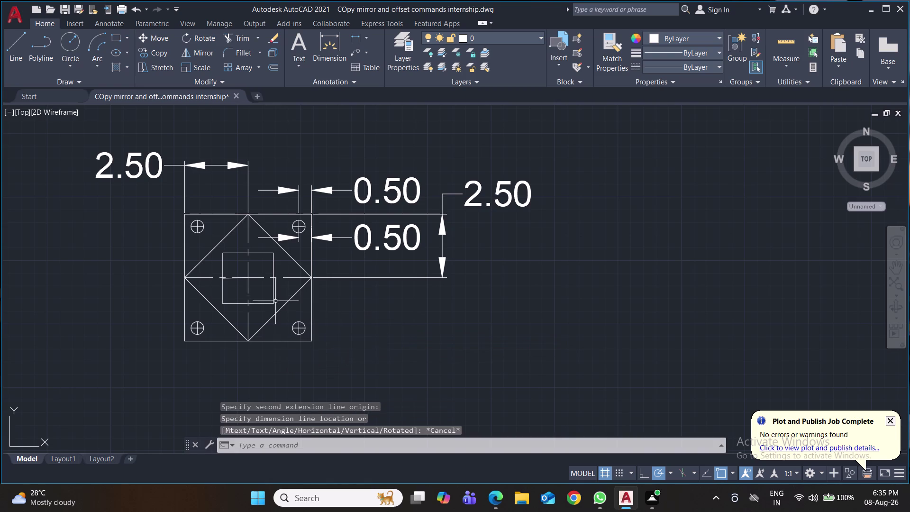
key(space)
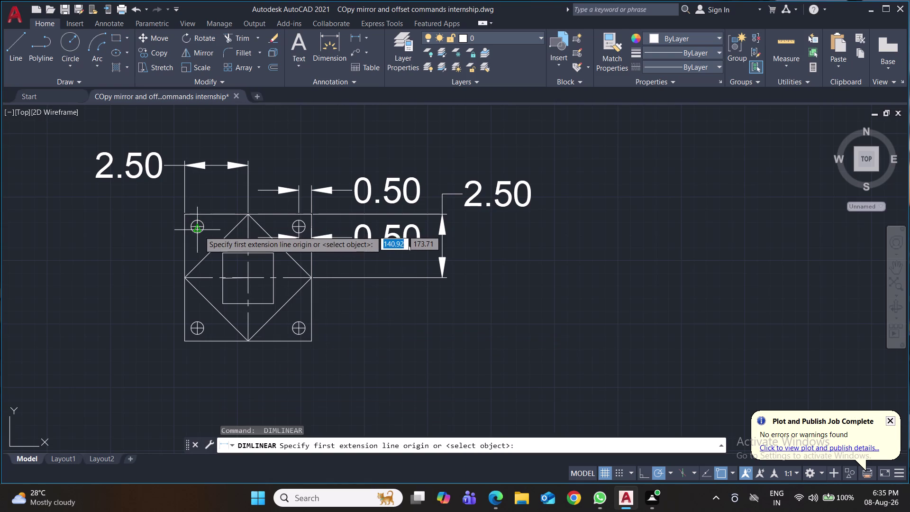
click(367, 37)
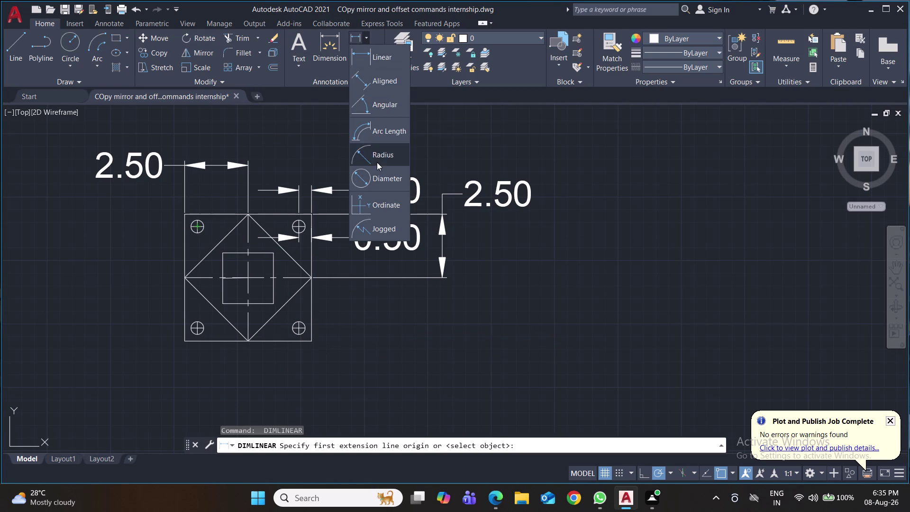
Label the top-left hole with an R0.25 radius dimension left of the plate.
click(377, 160)
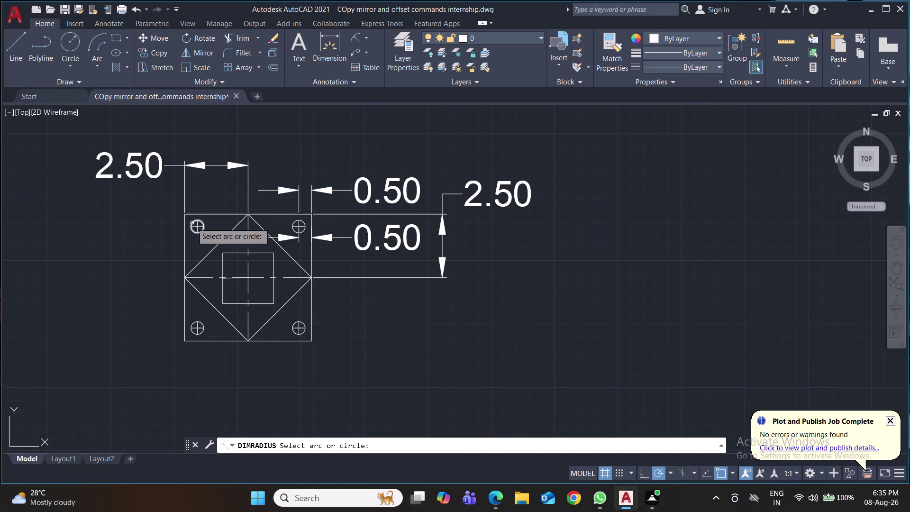
click(192, 222)
click(162, 228)
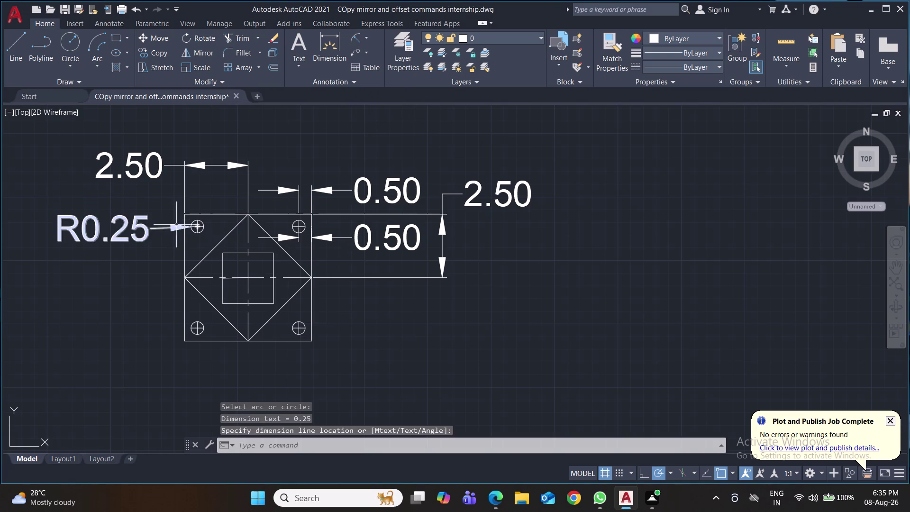
Add a 5.00 width dimension below the plate's bottom edge and save.
click(368, 39)
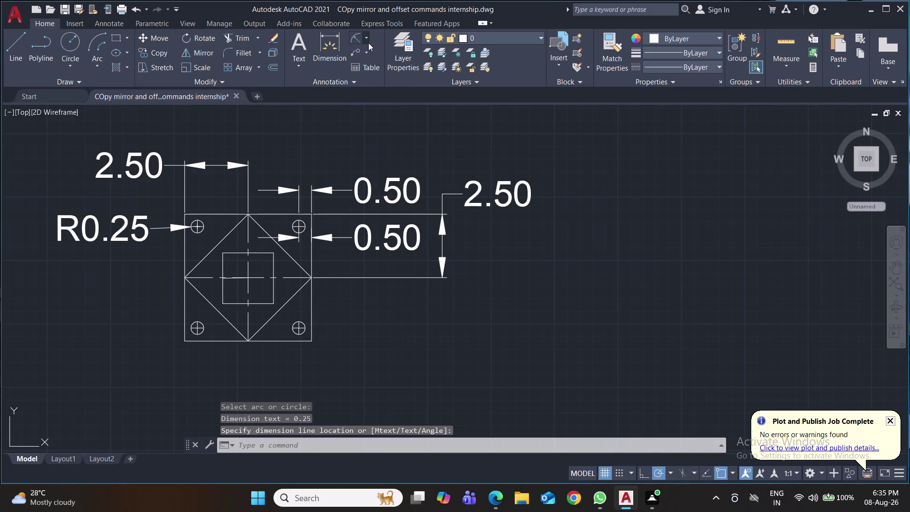
click(369, 57)
click(312, 340)
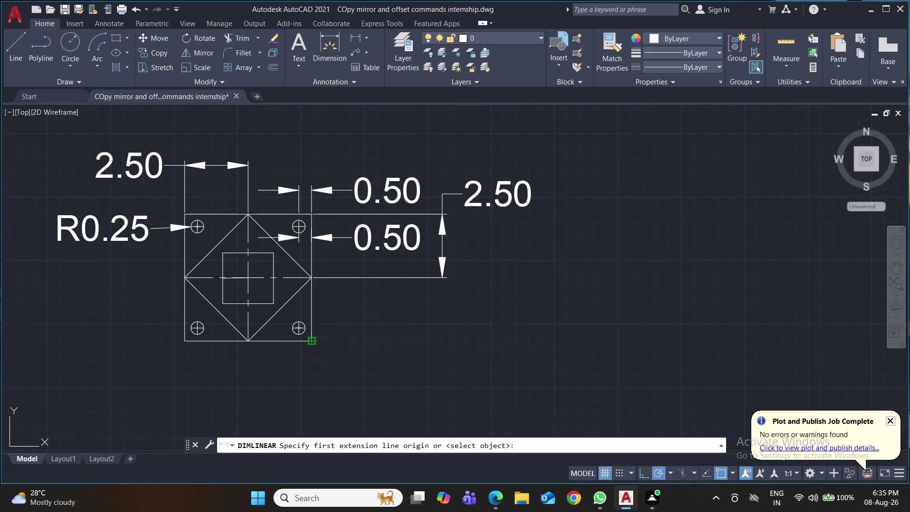
click(184, 342)
click(186, 363)
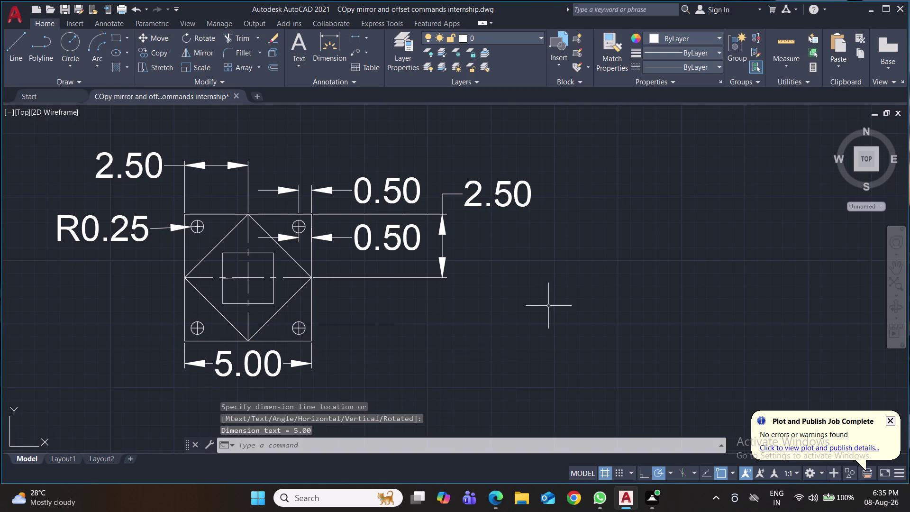
key(ctrl+s)
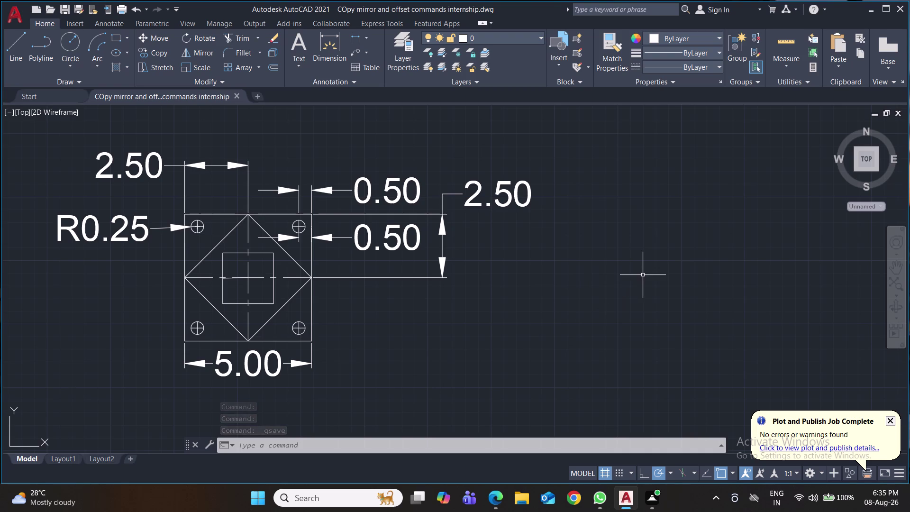
Zoom out and pan to empty space right of the dimensioned plate.
middle_drag(643, 275, 473, 295)
scroll(down, 3)
middle_drag(646, 284, 511, 344)
scroll(down, 3)
scroll(down, 3)
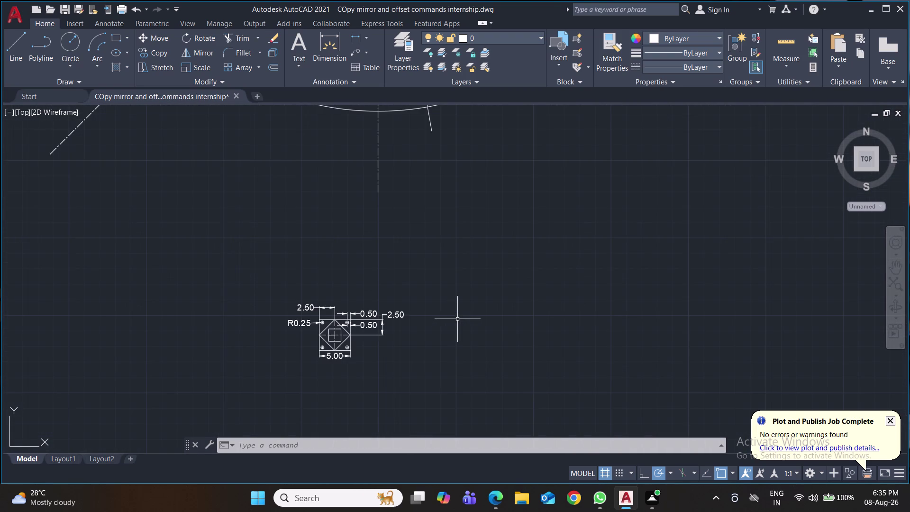
scroll(down, 3)
middle_drag(502, 334, 330, 320)
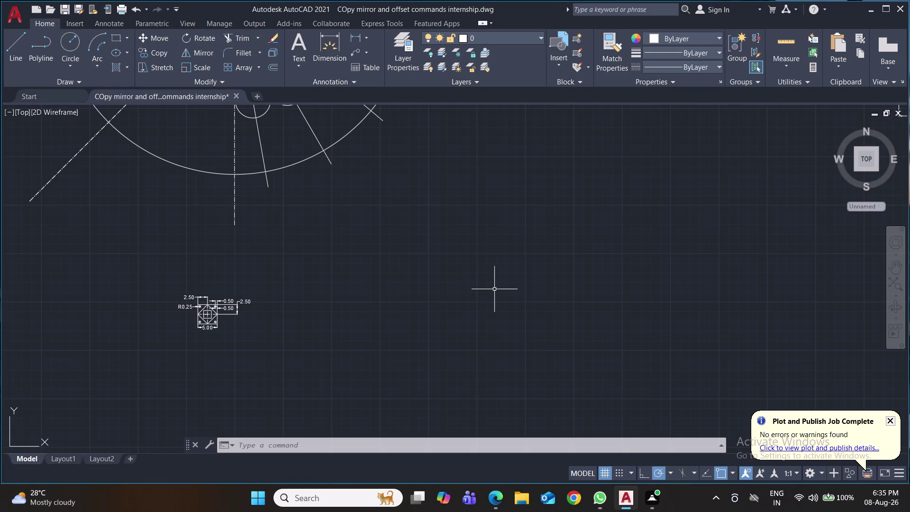
scroll(up, 3)
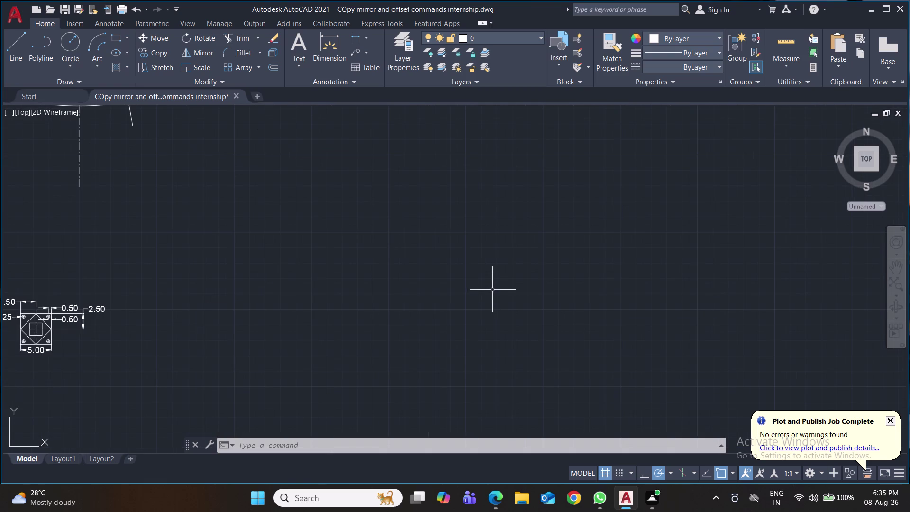
middle_drag(475, 314, 516, 332)
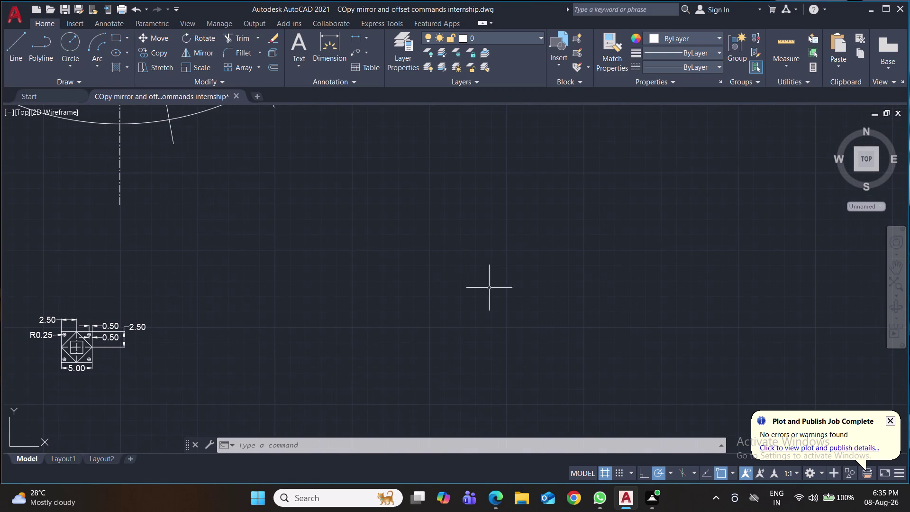
middle_drag(476, 285, 446, 257)
middle_drag(477, 300, 472, 268)
middle_drag(519, 306, 452, 315)
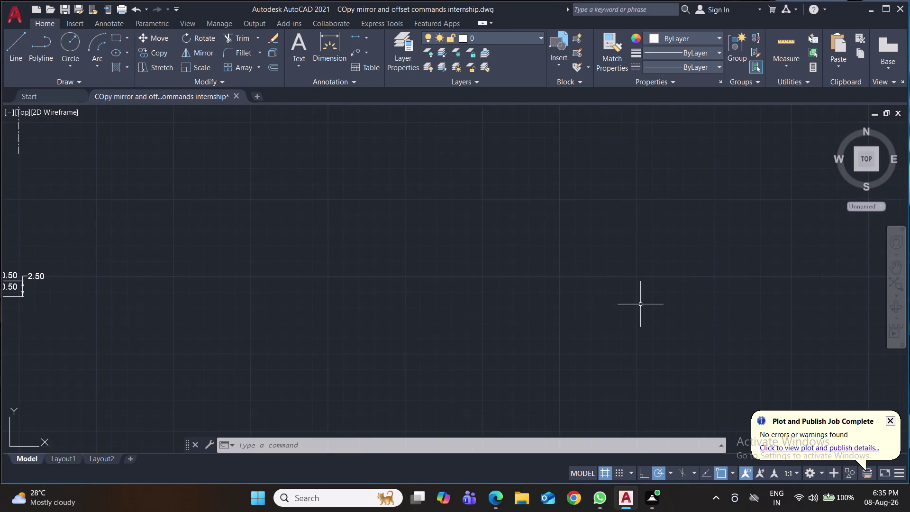
Draw a horizontal line there, then call up the dimension style settings with D.
click(12, 56)
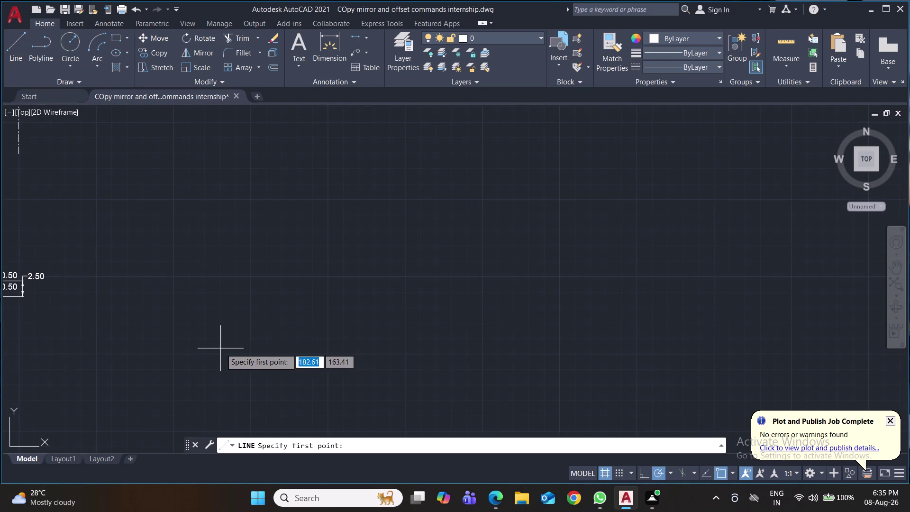
click(329, 280)
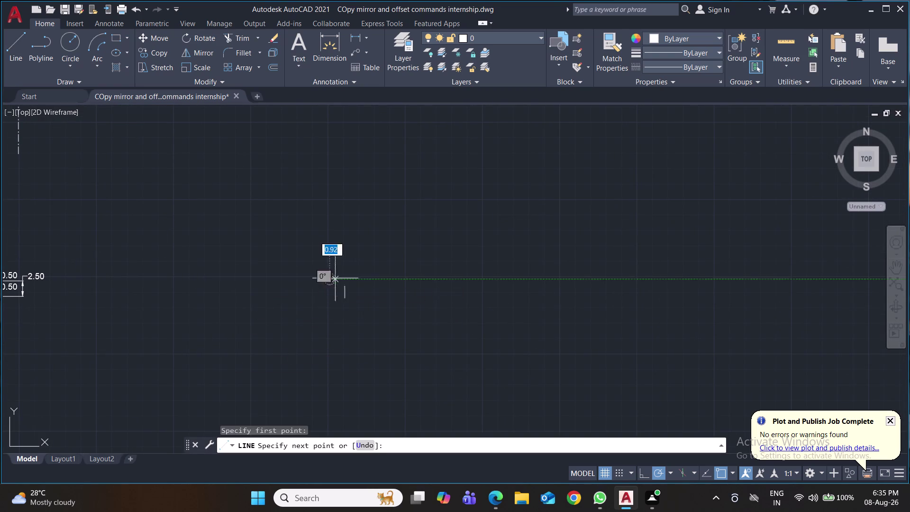
click(605, 279)
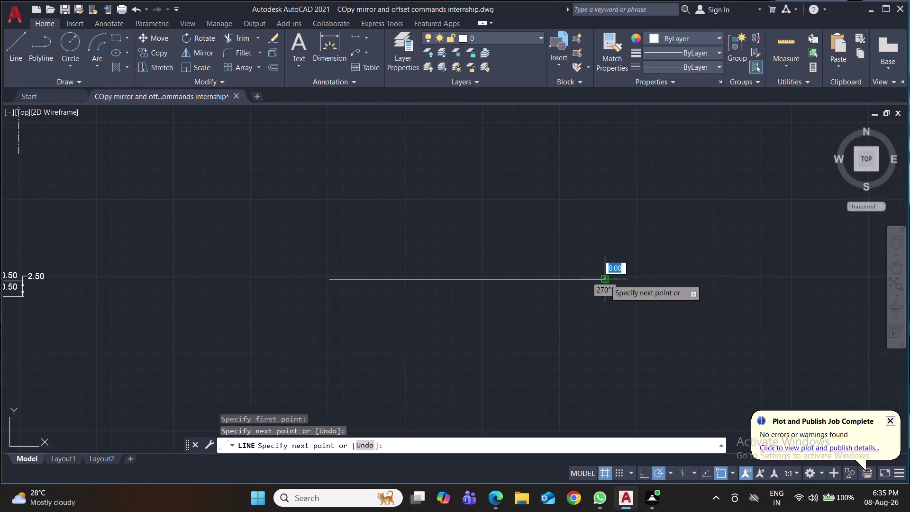
key(Return)
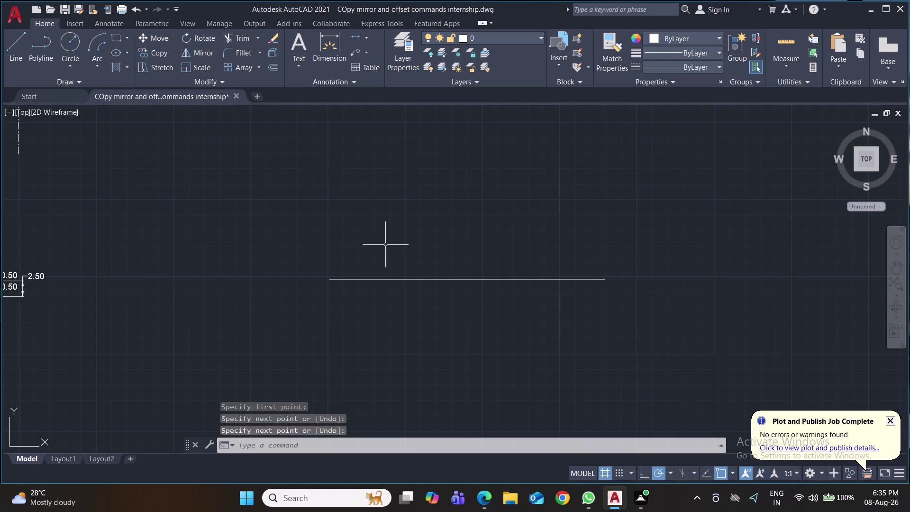
key(d)
key(Return)
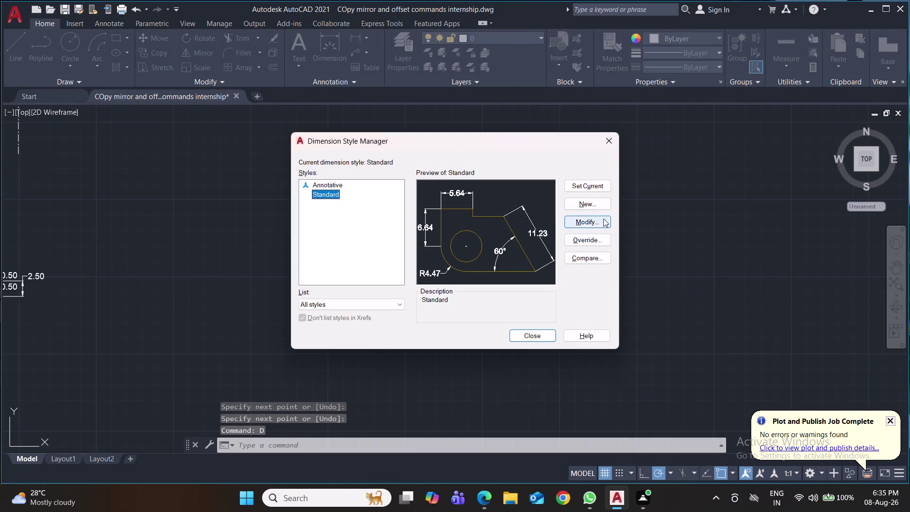
Give the Standard dimension style arrow size 2 and text height 4, and make it current.
click(604, 219)
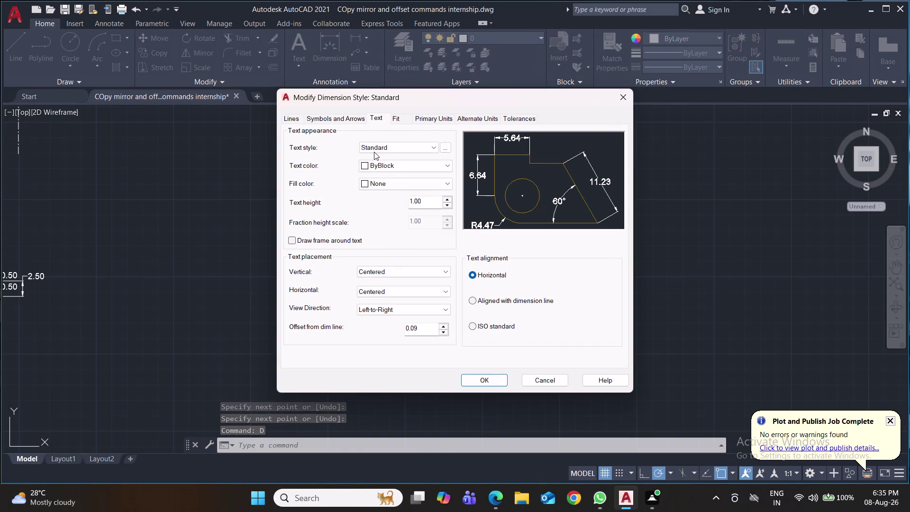
click(334, 119)
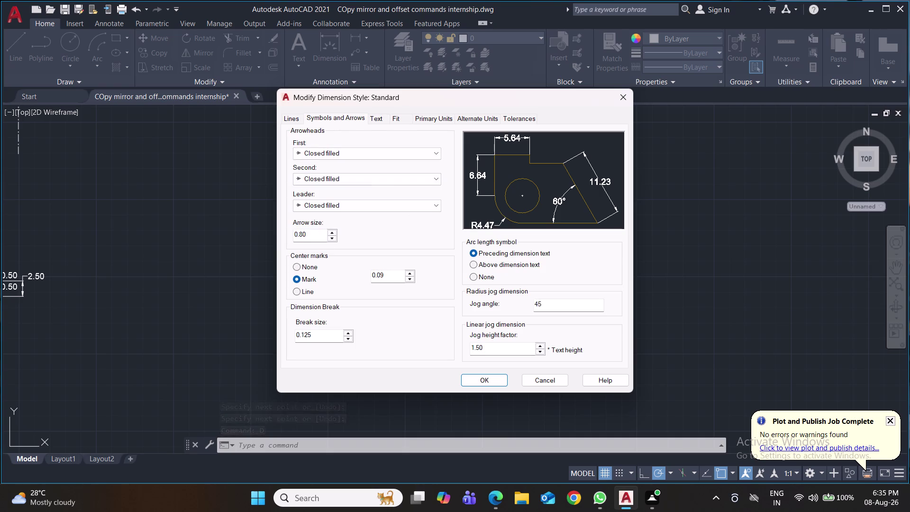
drag(319, 235, 277, 238)
key(2)
click(384, 120)
drag(430, 200, 369, 200)
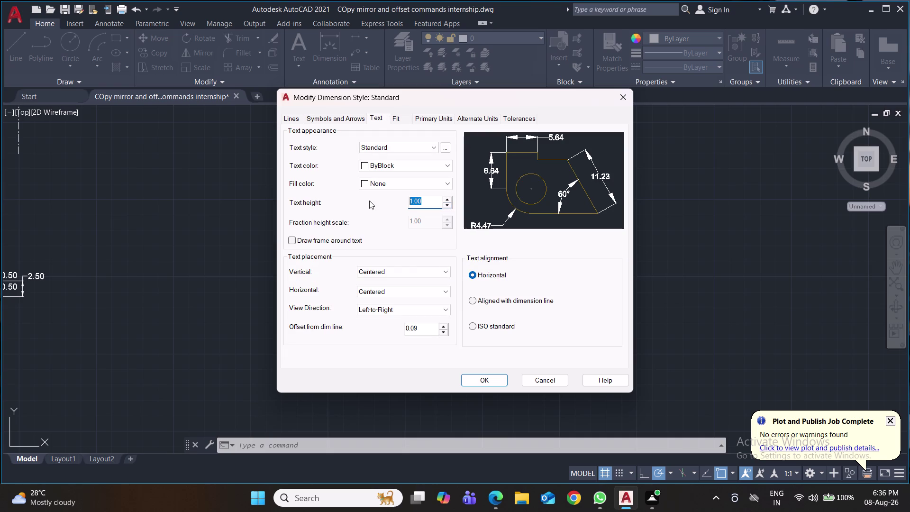
key(4)
click(490, 378)
click(583, 184)
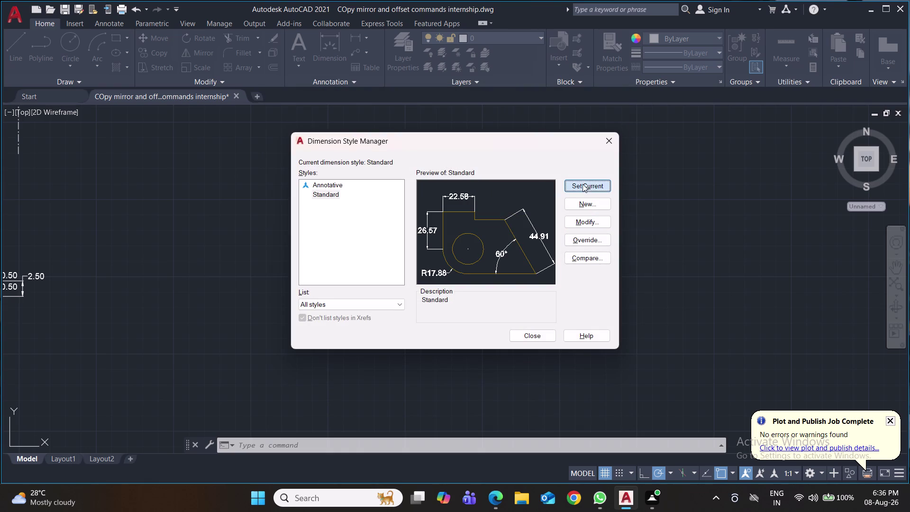
click(537, 332)
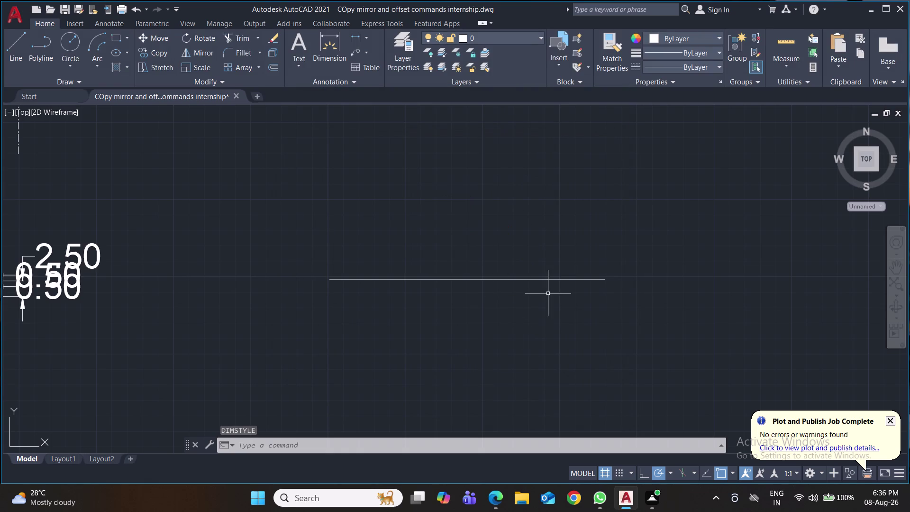
scroll(down, 3)
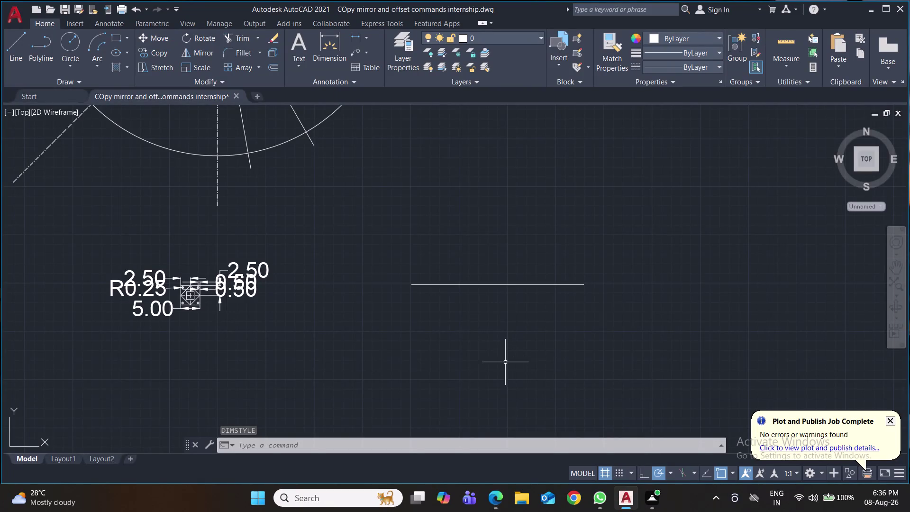
click(209, 270)
click(180, 320)
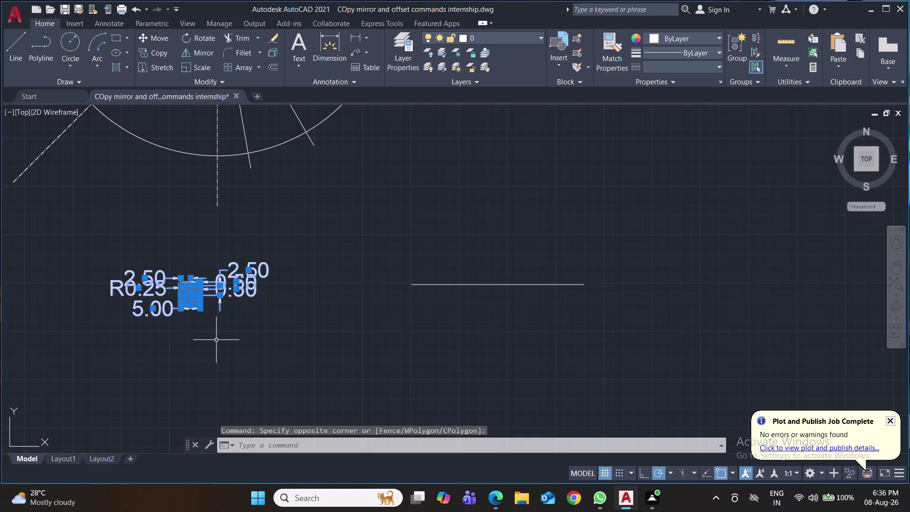
text(sc)
key(Return)
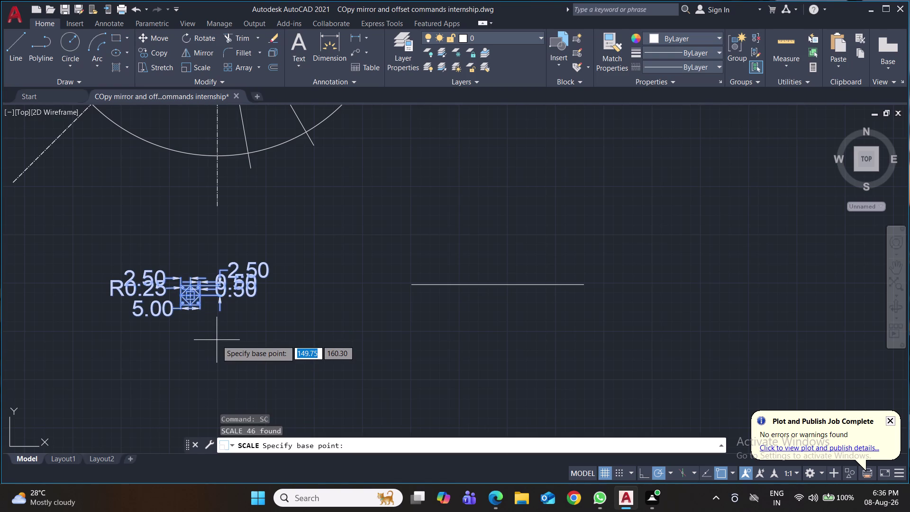
key(3)
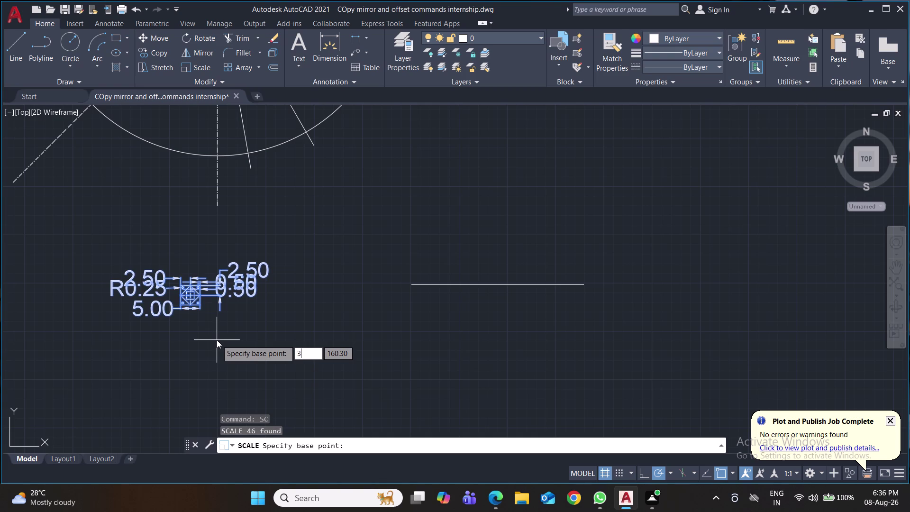
key(BackSpace)
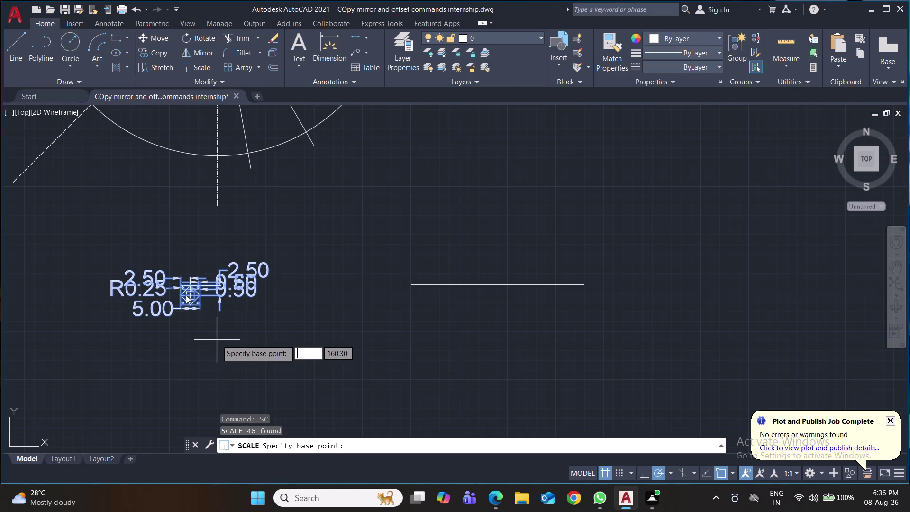
click(187, 294)
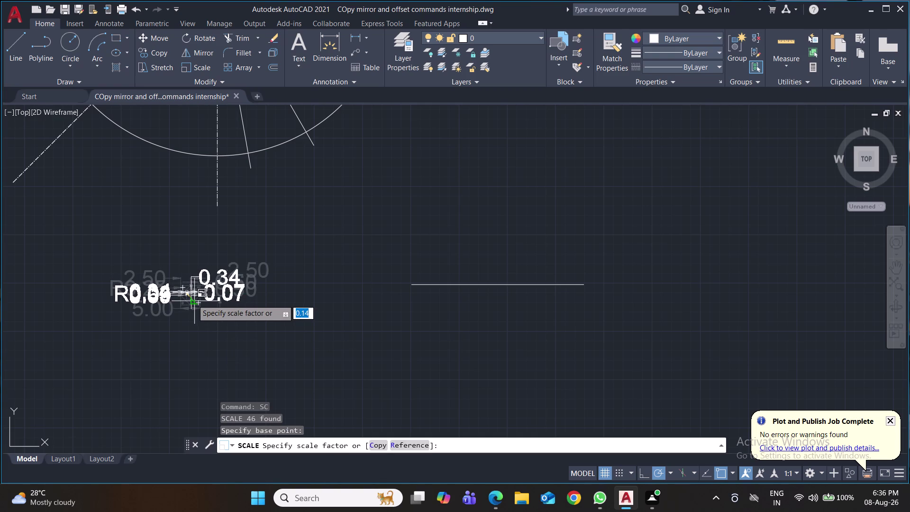
key(Escape)
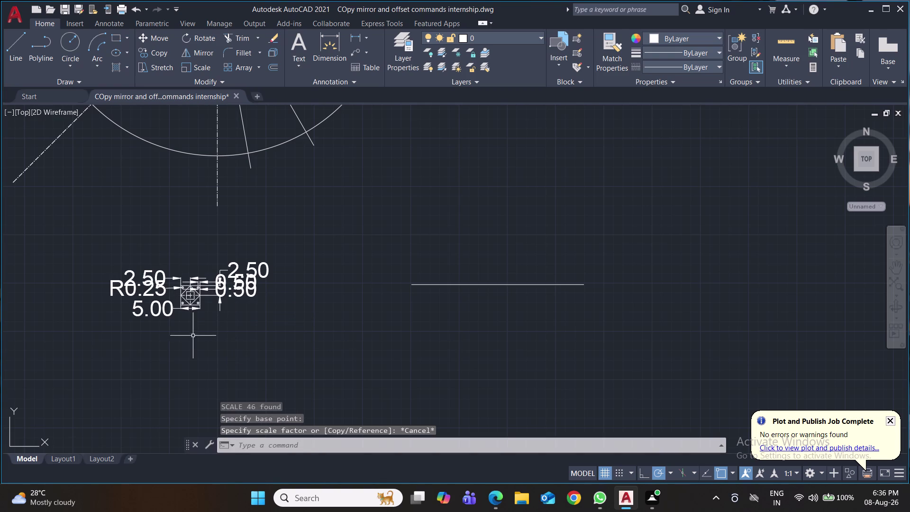
scroll(up, 3)
scroll(up, 3)
middle_drag(203, 333, 253, 466)
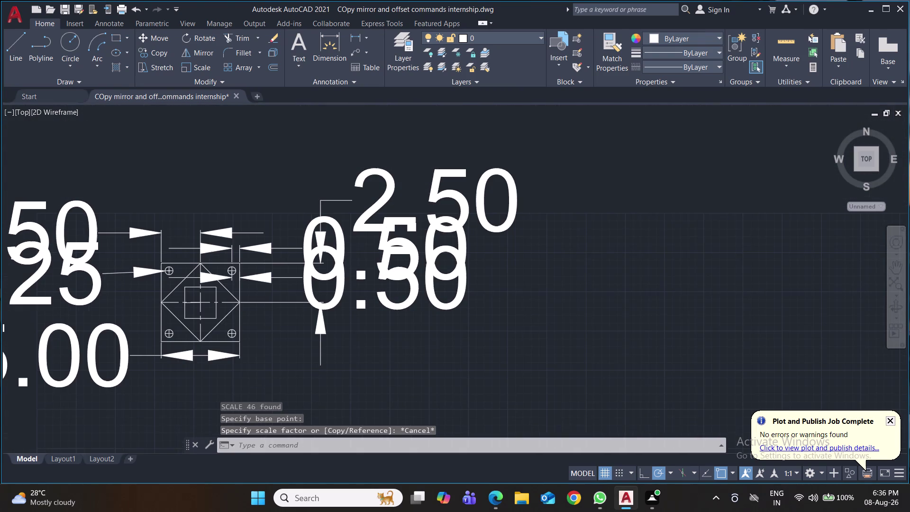
middle_drag(253, 466, 252, 464)
scroll(up, 3)
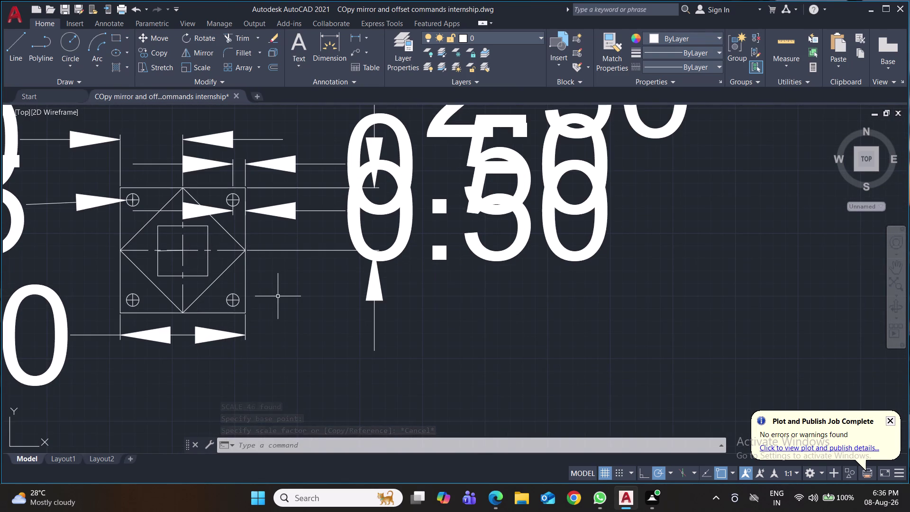
Window-select the plate and its dimensions and scale them by a factor of 3.
click(283, 307)
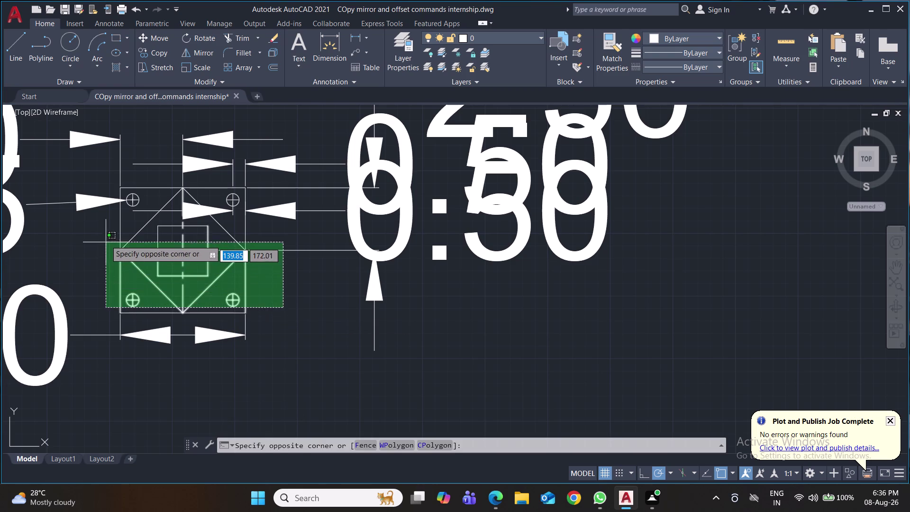
click(106, 179)
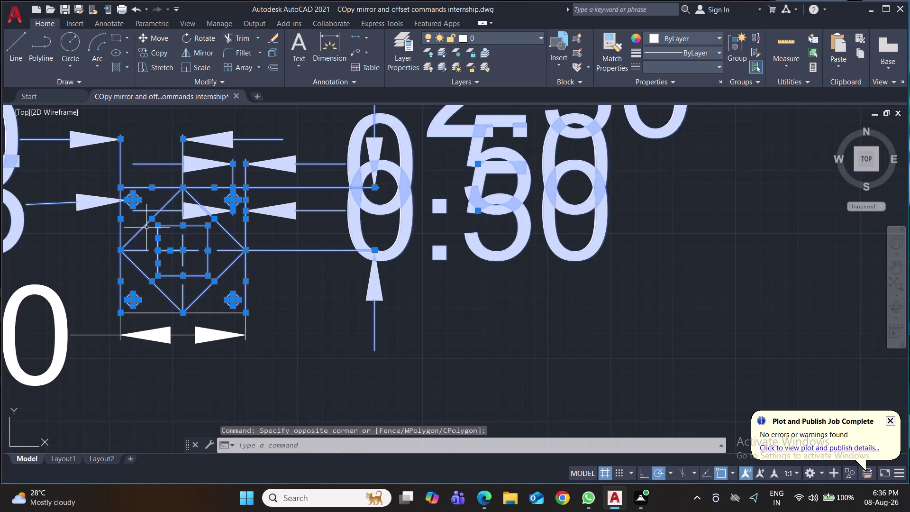
text(sc)
key(Return)
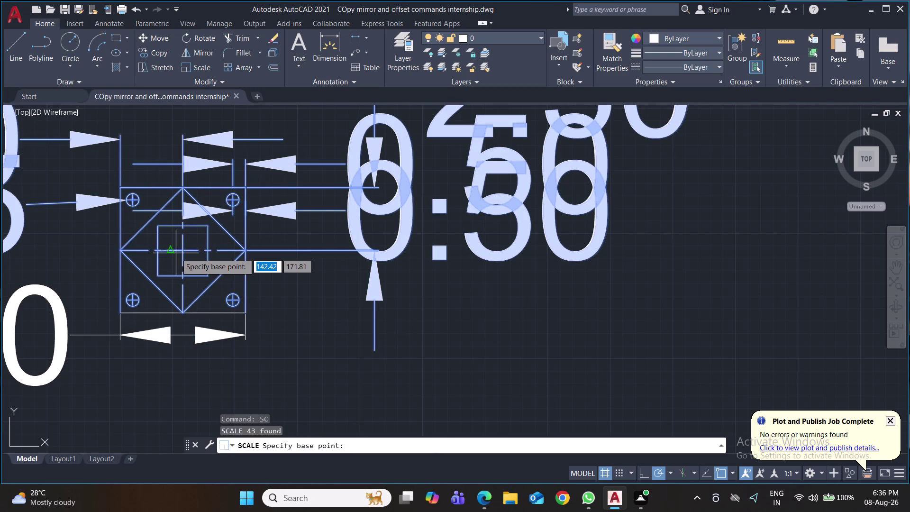
click(183, 254)
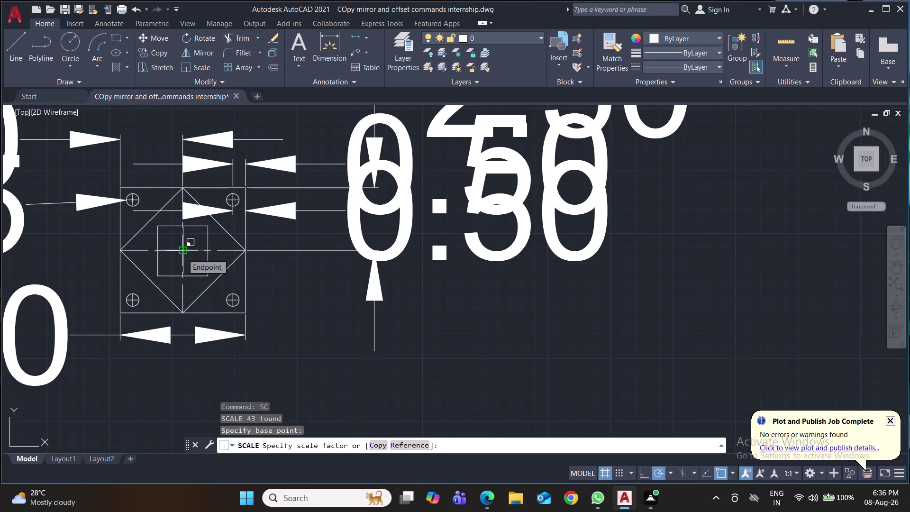
key(3)
key(Return)
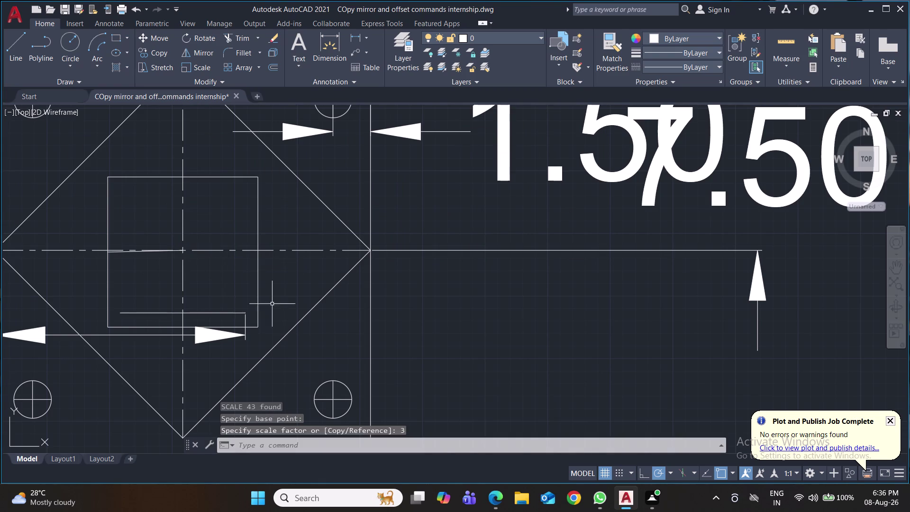
scroll(down, 3)
scroll(down, 3)
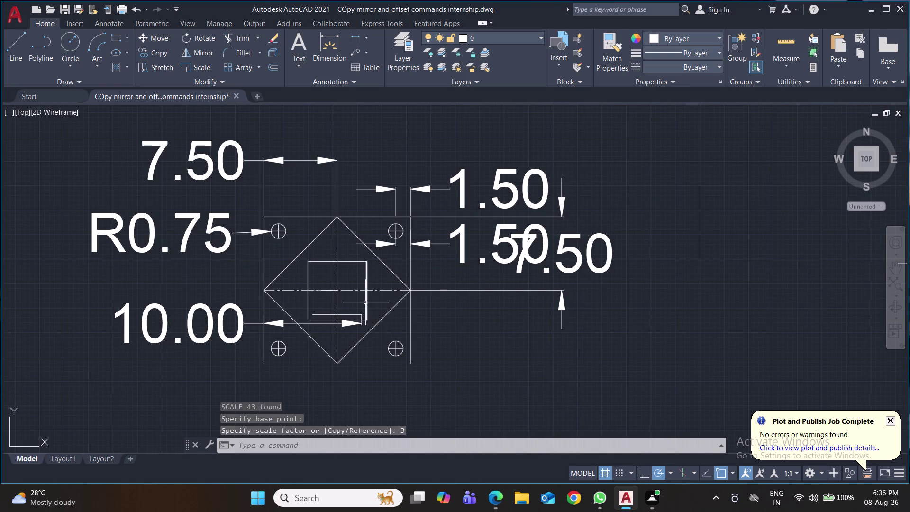
scroll(down, 3)
scroll(down, 3)
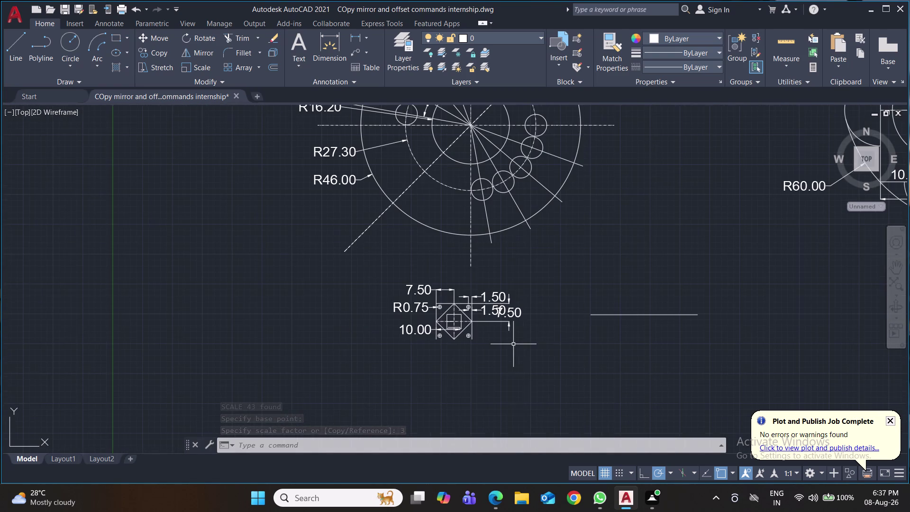
Move the enlarged plate down and to the left, then reselect it.
middle_drag(563, 344, 491, 369)
drag(456, 295, 458, 300)
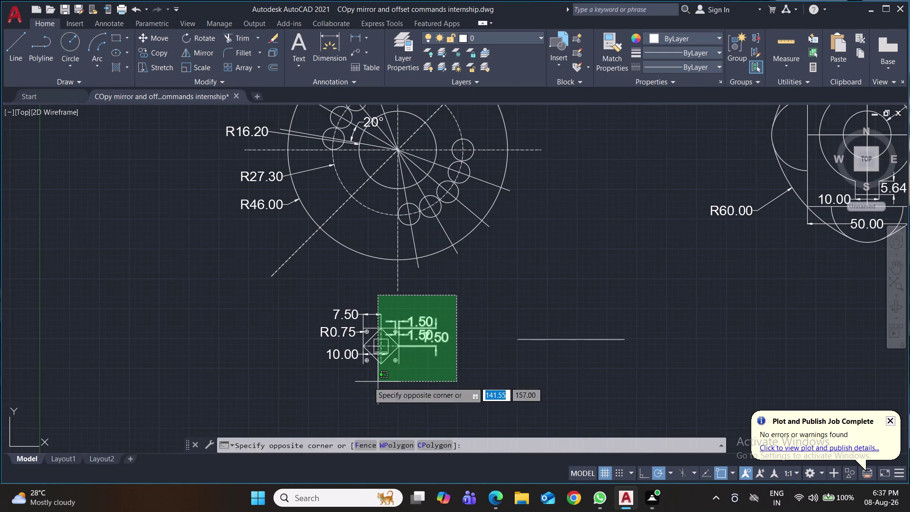
click(273, 390)
key(m)
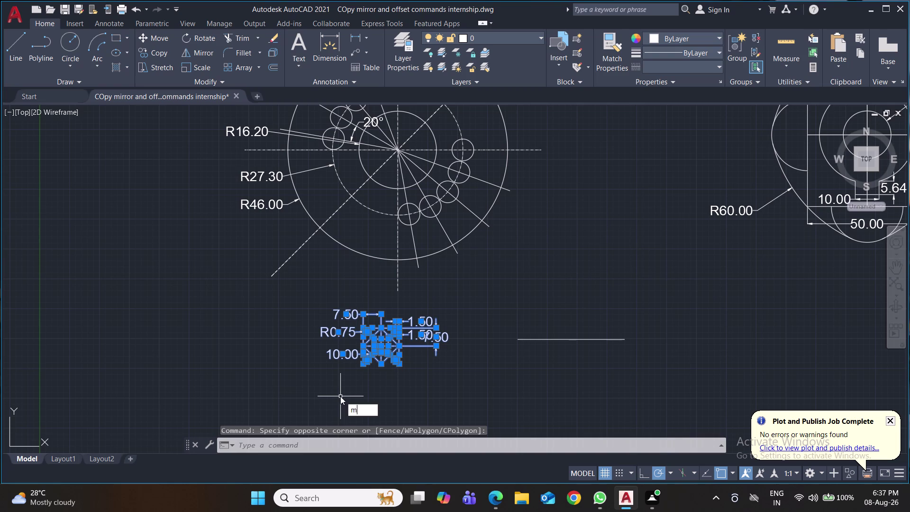
key(Return)
middle_drag(459, 388, 458, 388)
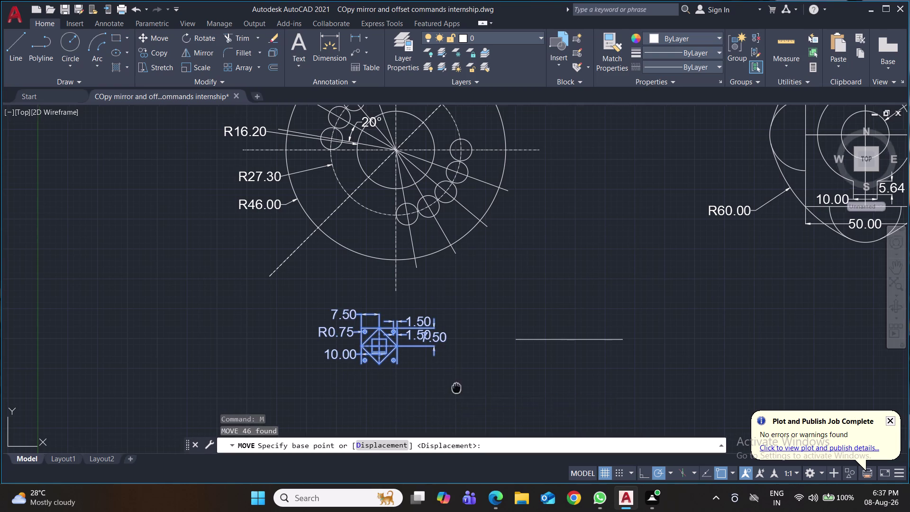
middle_drag(458, 388, 324, 335)
middle_click(345, 325)
click(345, 325)
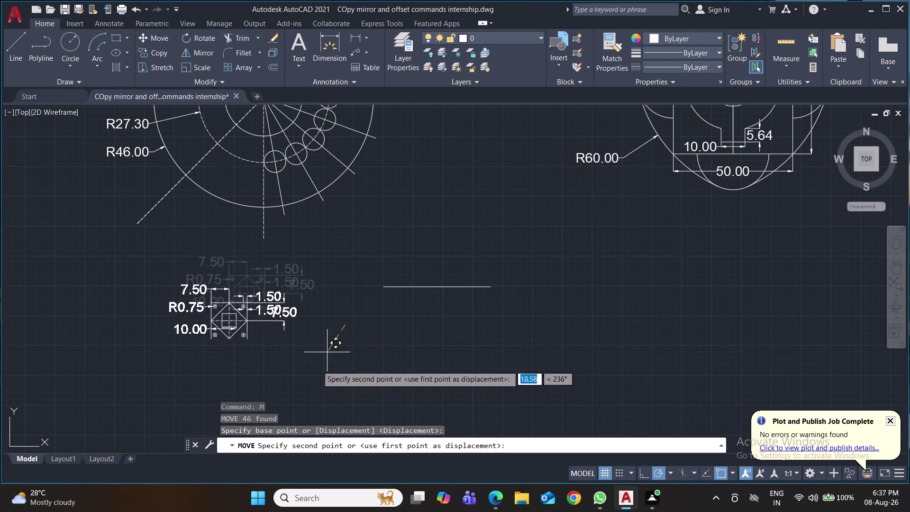
middle_drag(288, 401, 305, 287)
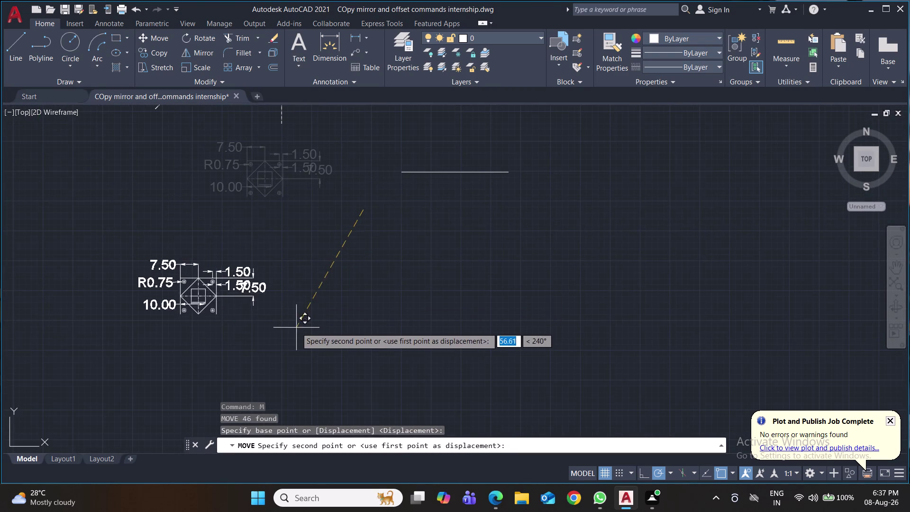
click(305, 345)
click(280, 262)
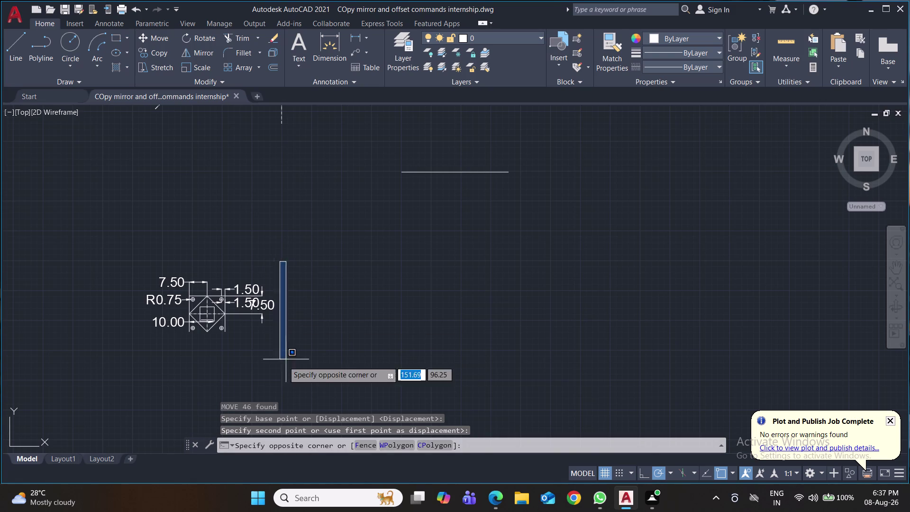
click(152, 359)
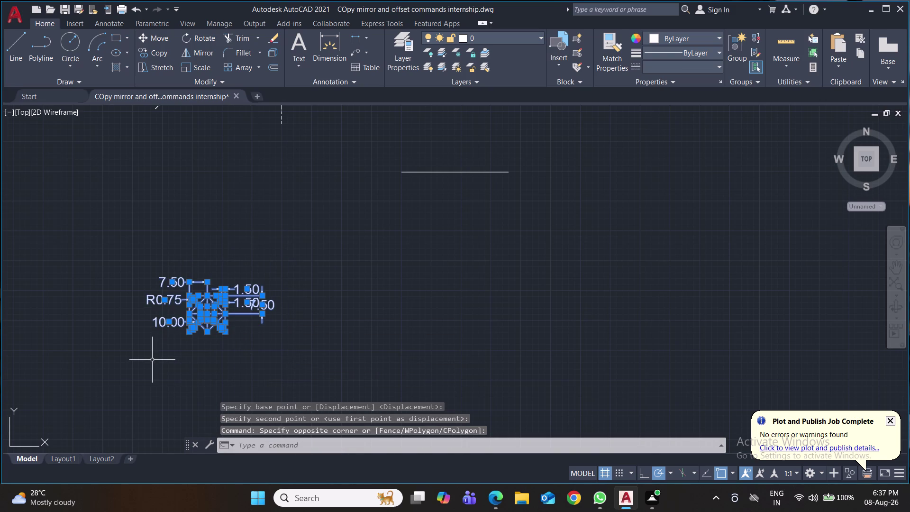
Scale the plate fivefold from a base point on it.
text(sc)
key(Return)
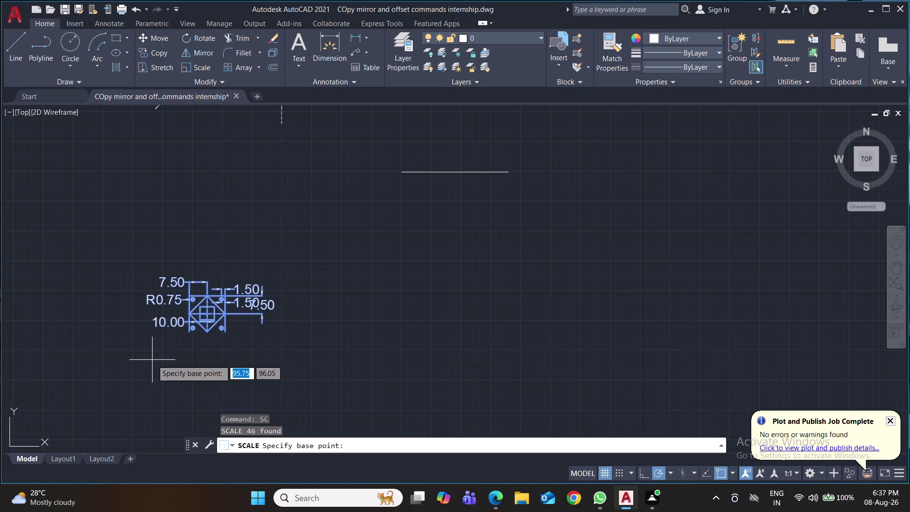
click(210, 312)
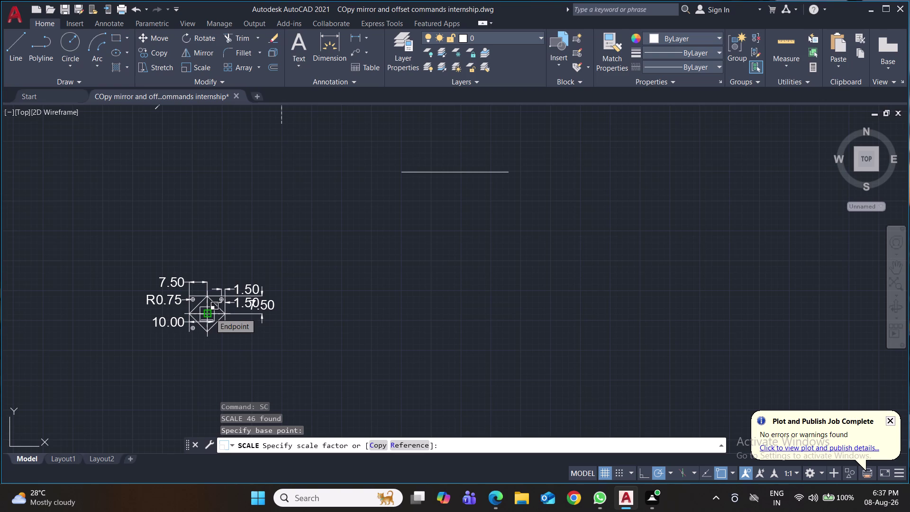
key(5)
key(Return)
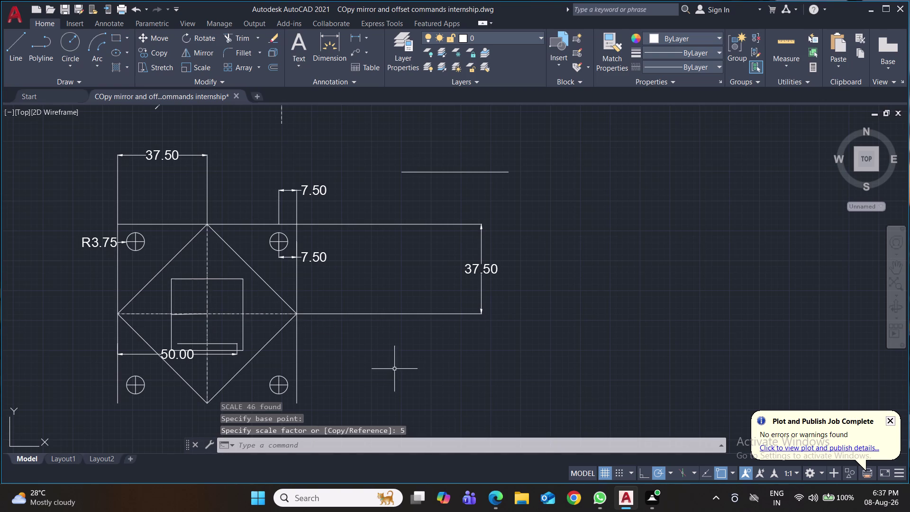
Undo the scaling, returning the plate to its 10.00, 7.50 and R0.75 dimensions.
middle_drag(413, 366, 324, 331)
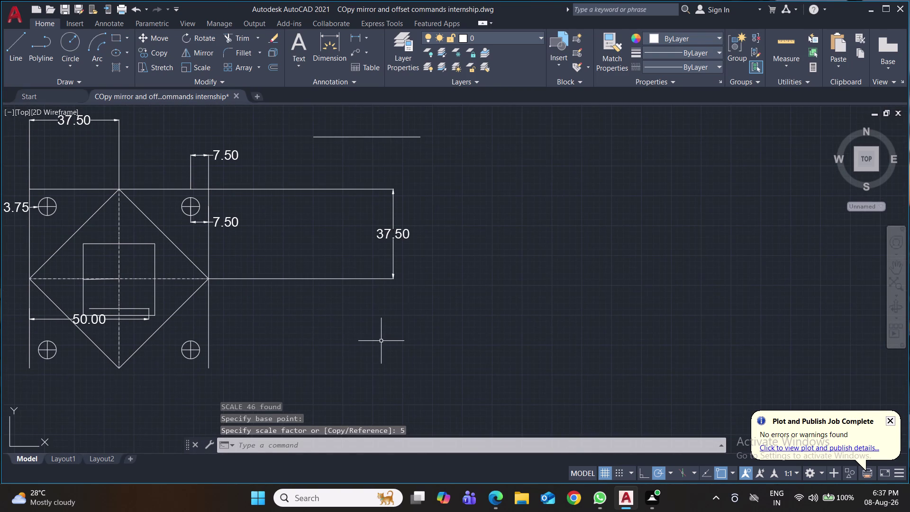
scroll(down, 3)
scroll(down, 3)
scroll(down, 3)
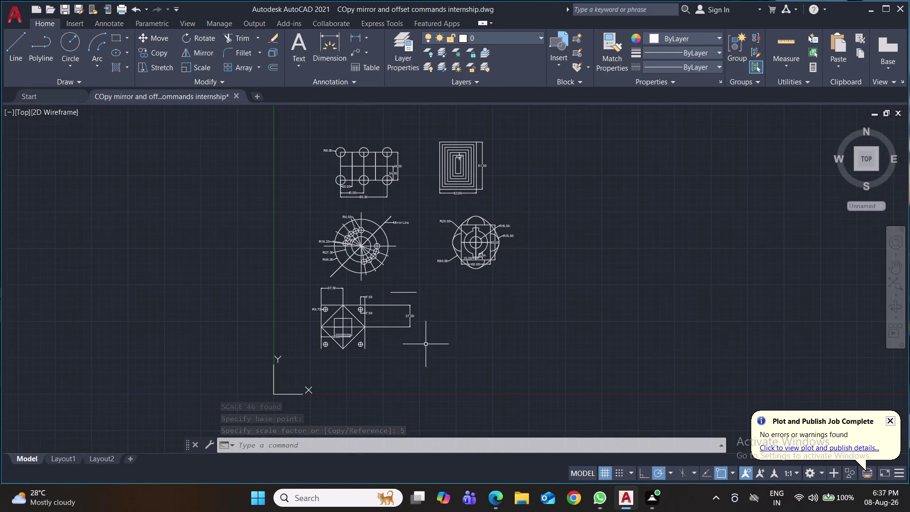
scroll(up, 3)
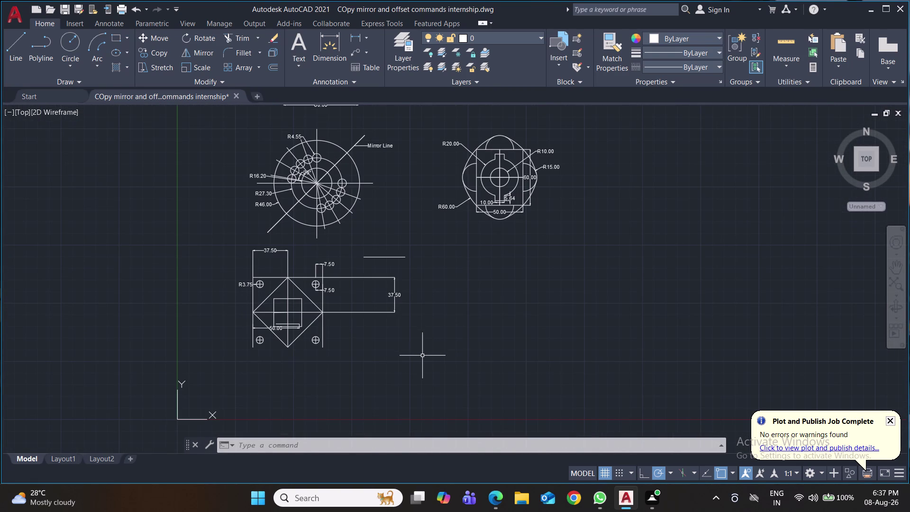
key(ctrl+z)
key(ctrl+z)
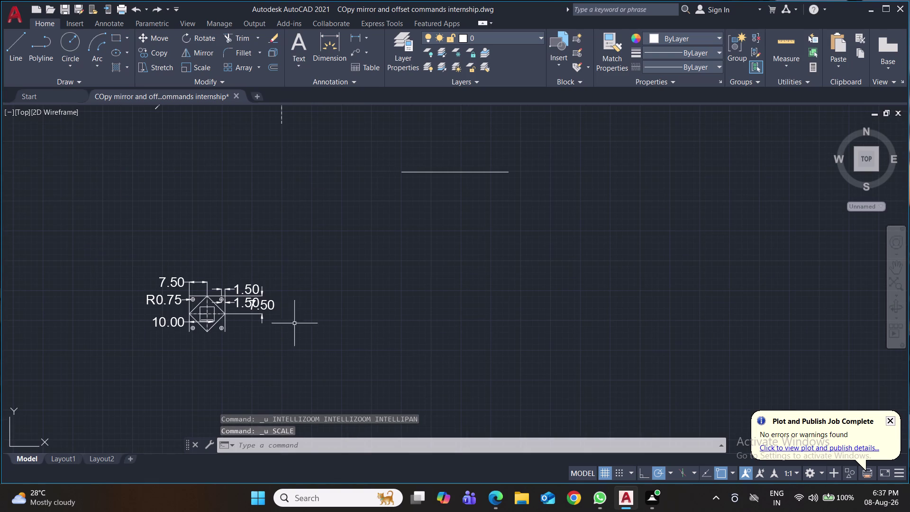
Window-select the plate and scale it fivefold about its centre.
click(281, 273)
click(122, 349)
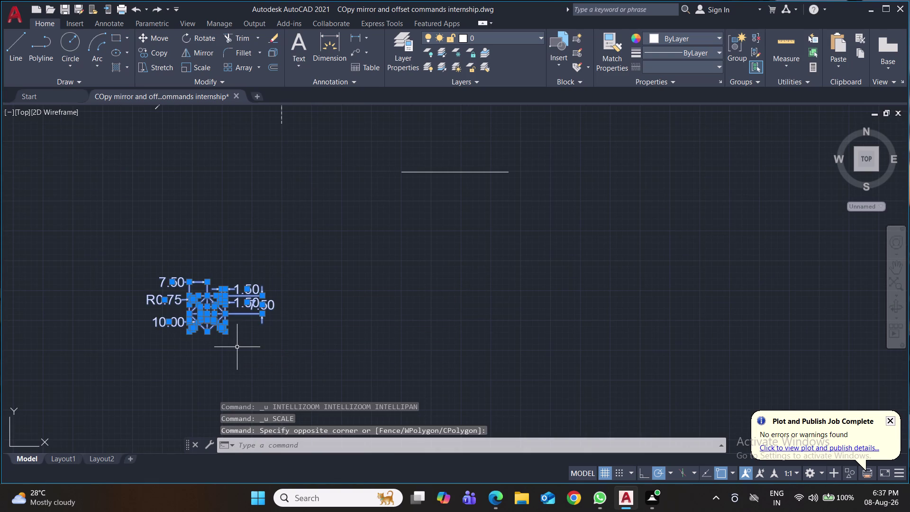
text(sc)
key(Return)
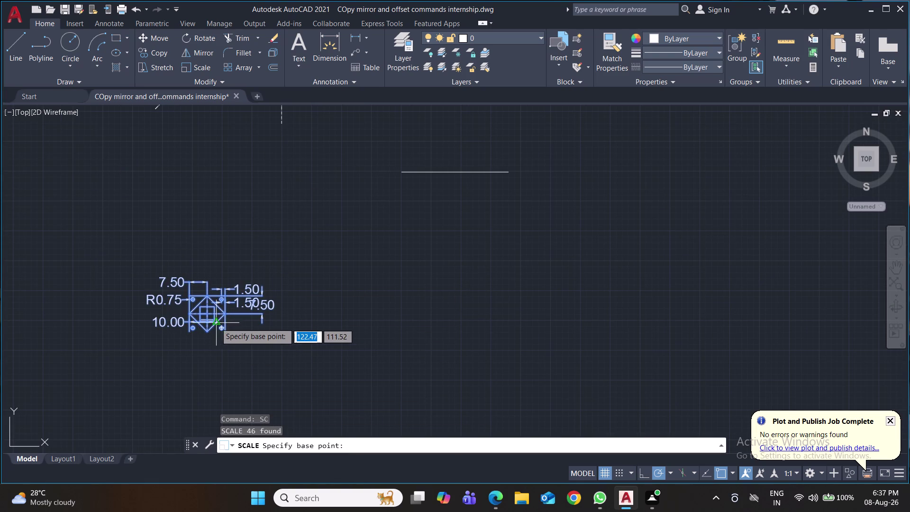
click(208, 315)
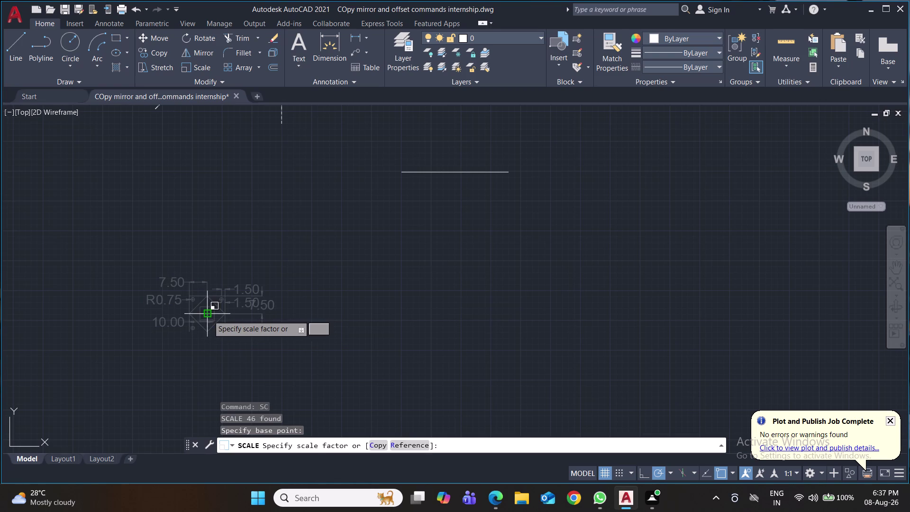
key(5)
key(Return)
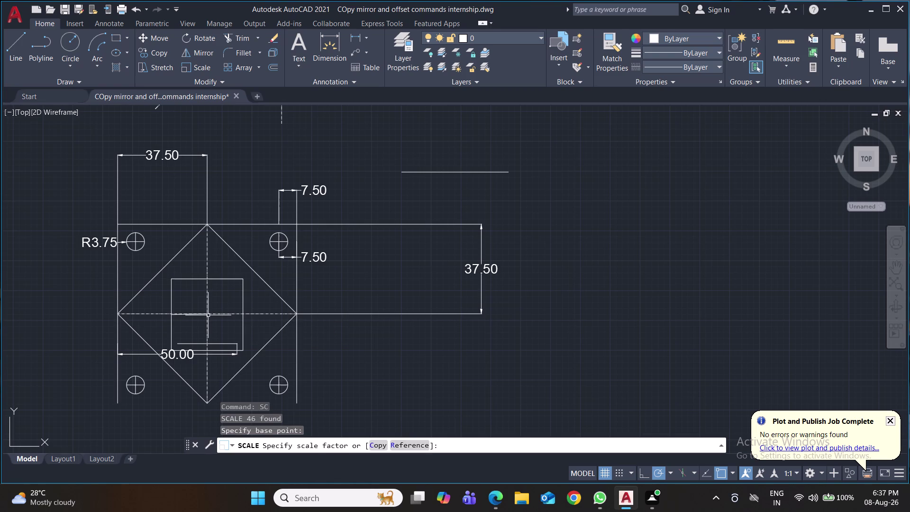
scroll(down, 3)
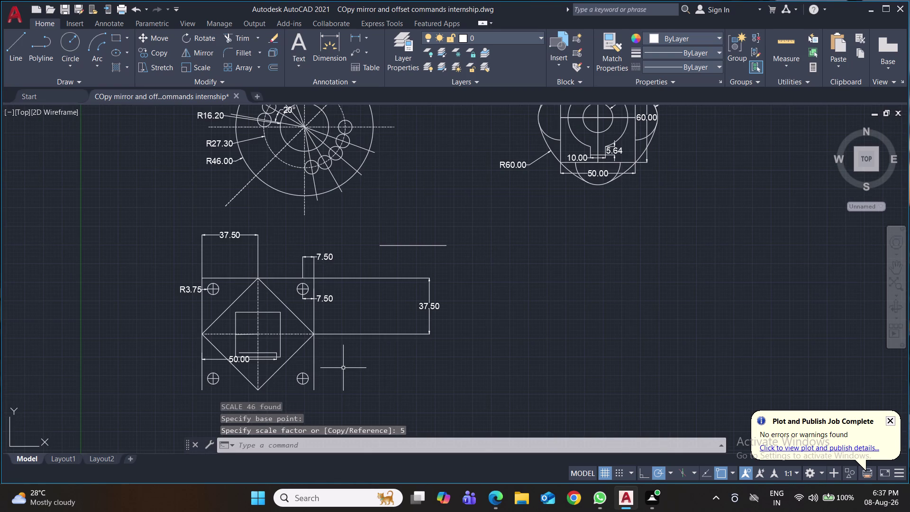
Undo five times, reverting the scaling, the earlier move and an earlier scale.
key(ctrl+z)
key(ctrl+z)
key(ctrl+z)
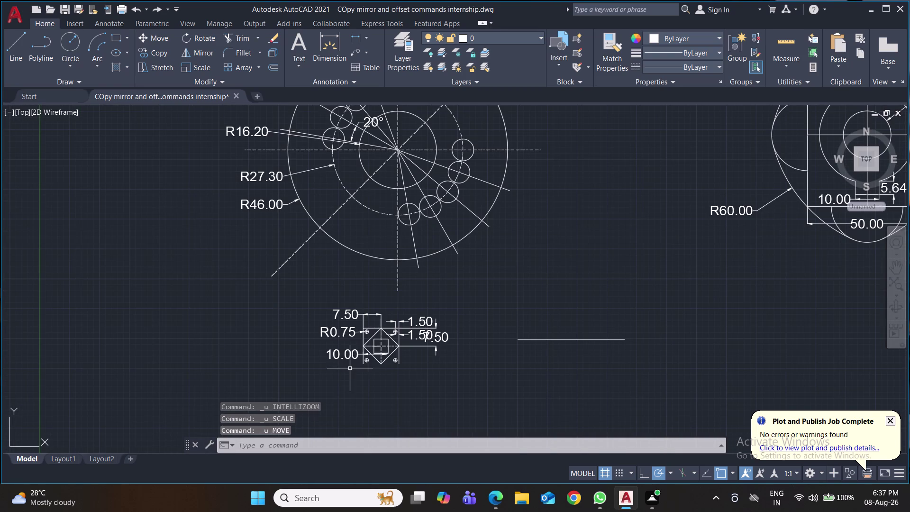
key(ctrl+z)
key(ctrl+z)
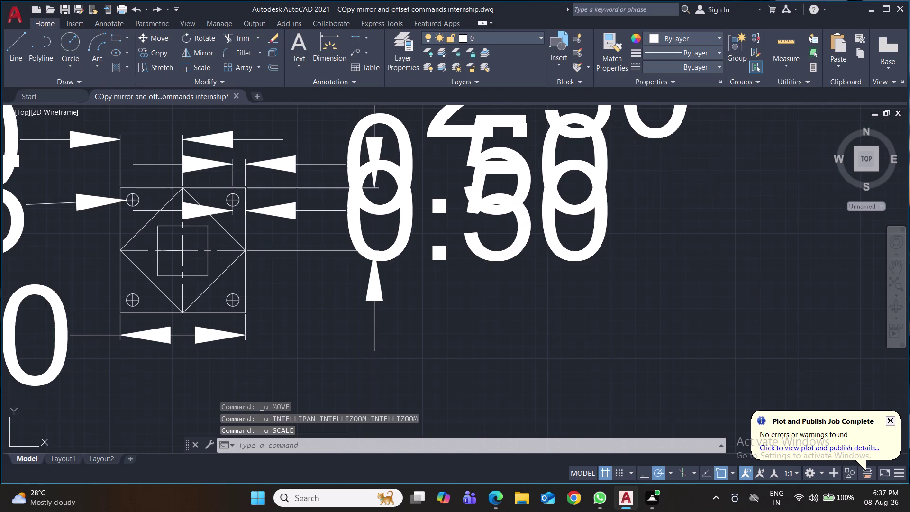
scroll(down, 3)
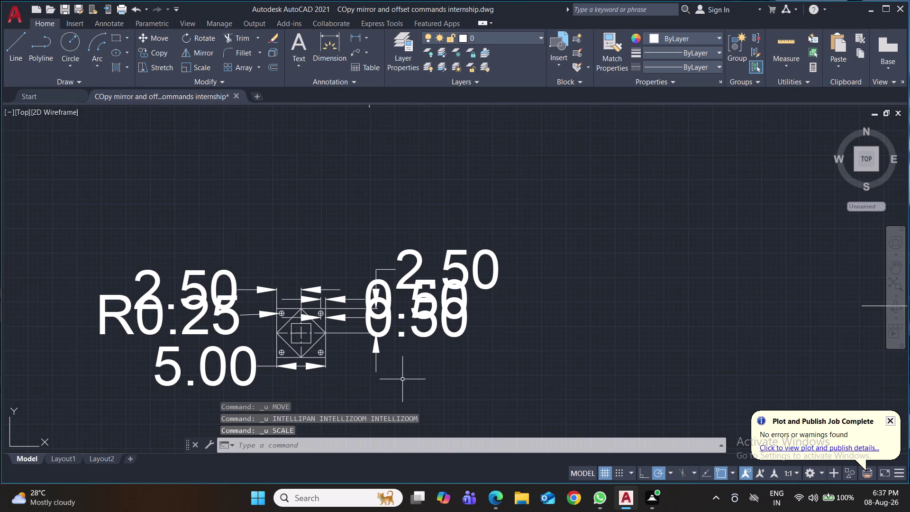
Reselect the restored plate and scale it by 5 to read 25.00, 12.50 and R1.25.
click(509, 241)
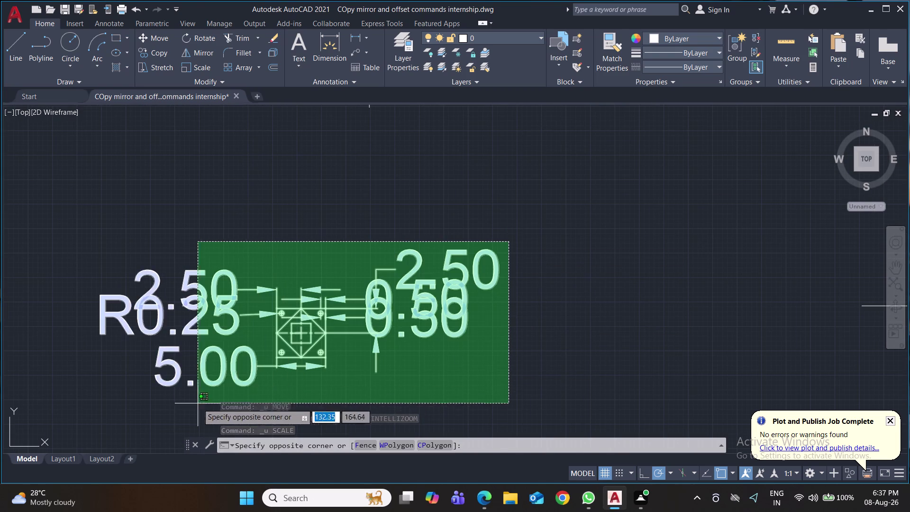
click(95, 395)
text(s)
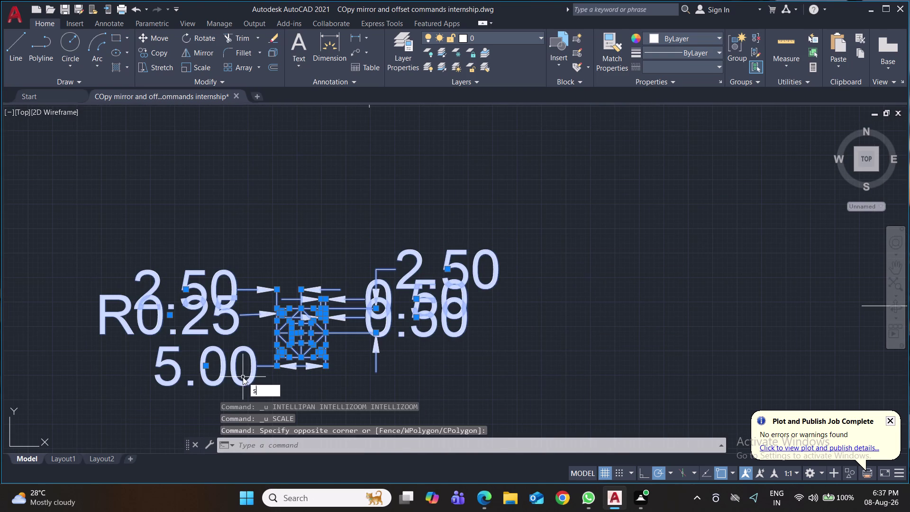
text(c)
key(Return)
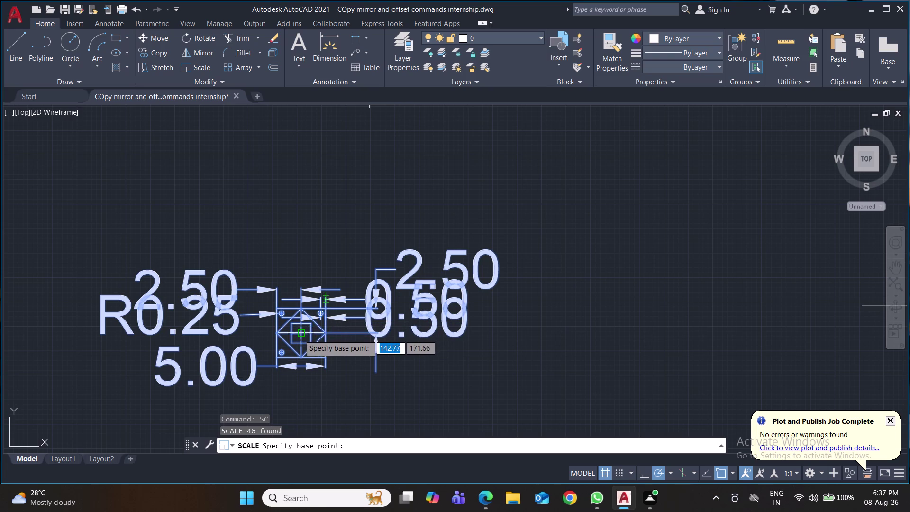
click(299, 334)
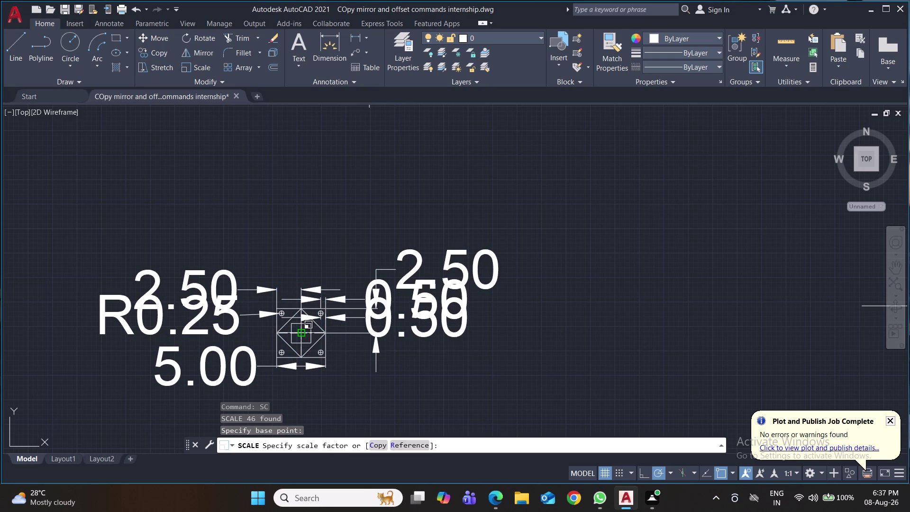
key(5)
key(Return)
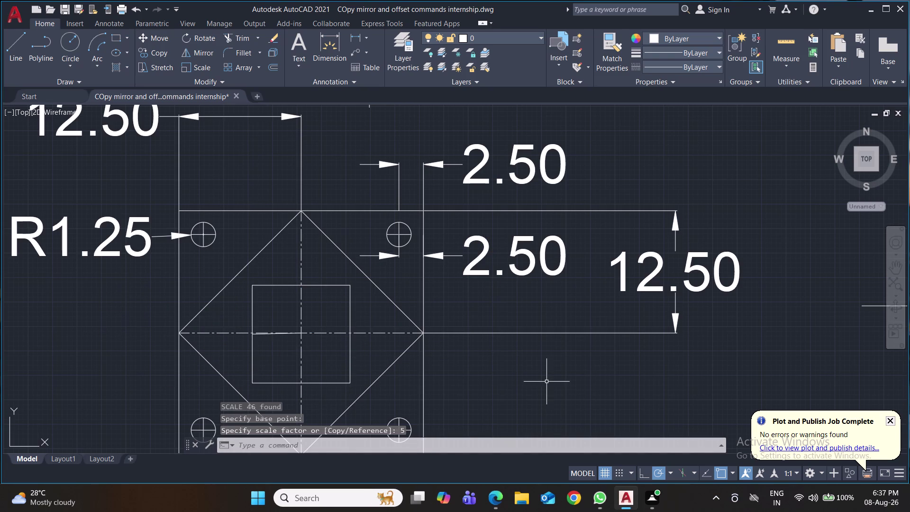
scroll(down, 3)
scroll(down, 3)
middle_drag(573, 393, 423, 273)
scroll(down, 3)
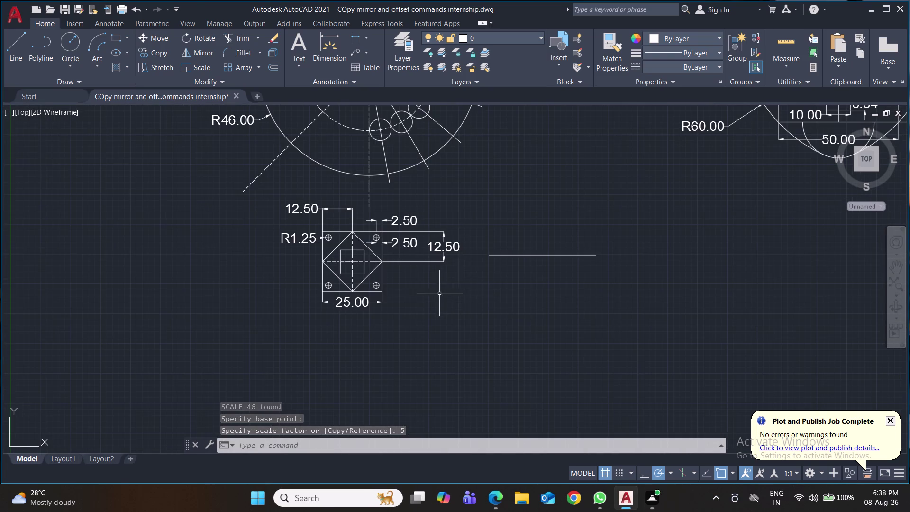
click(479, 207)
click(257, 311)
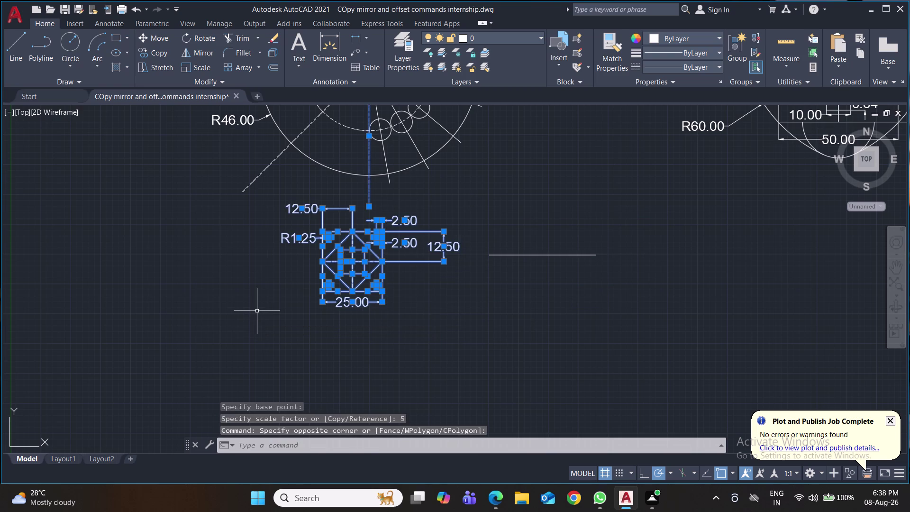
key(m)
key(Return)
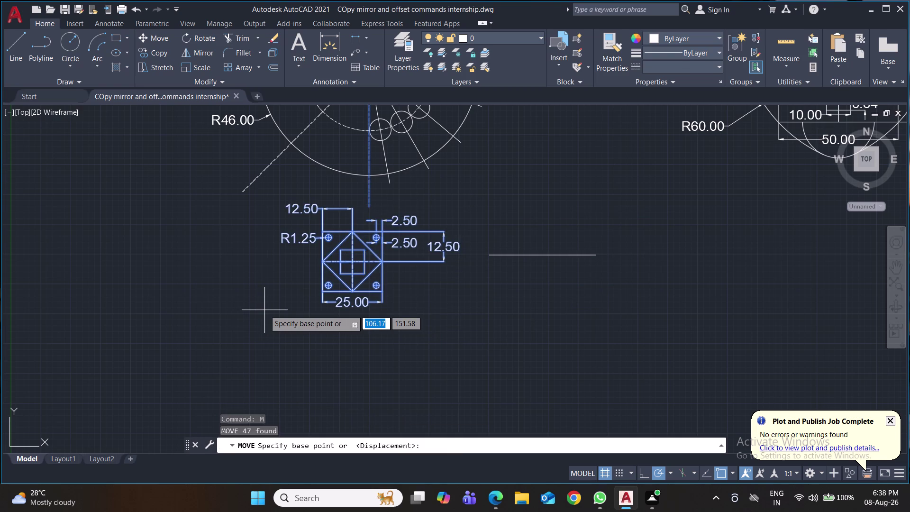
click(265, 311)
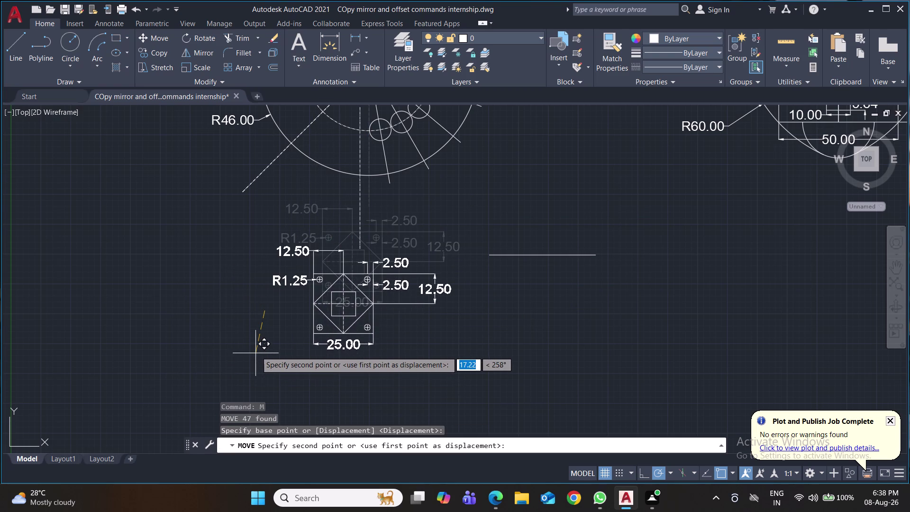
key(ctrl+z)
click(273, 334)
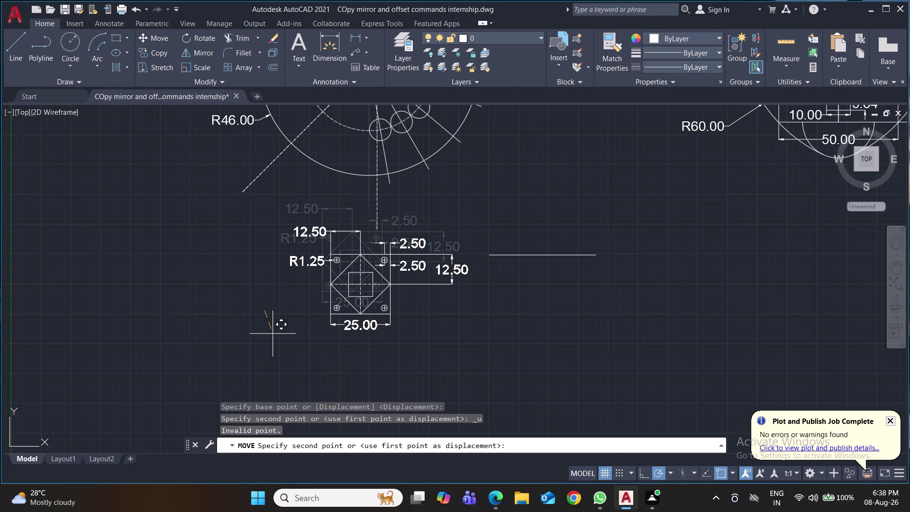
key(ctrl+z)
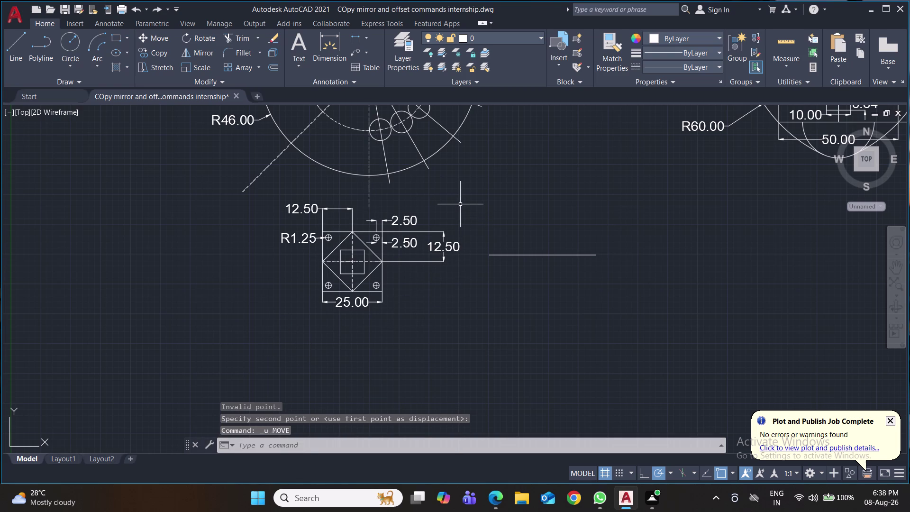
click(460, 204)
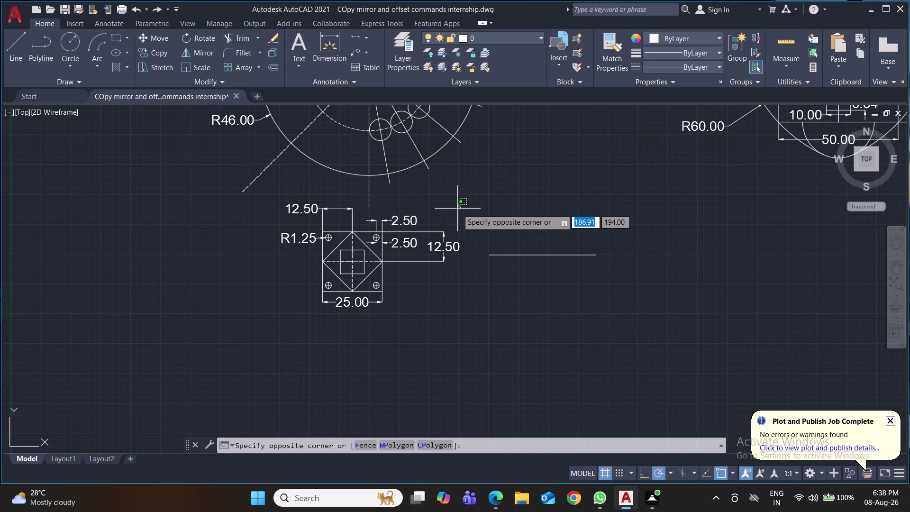
key(w)
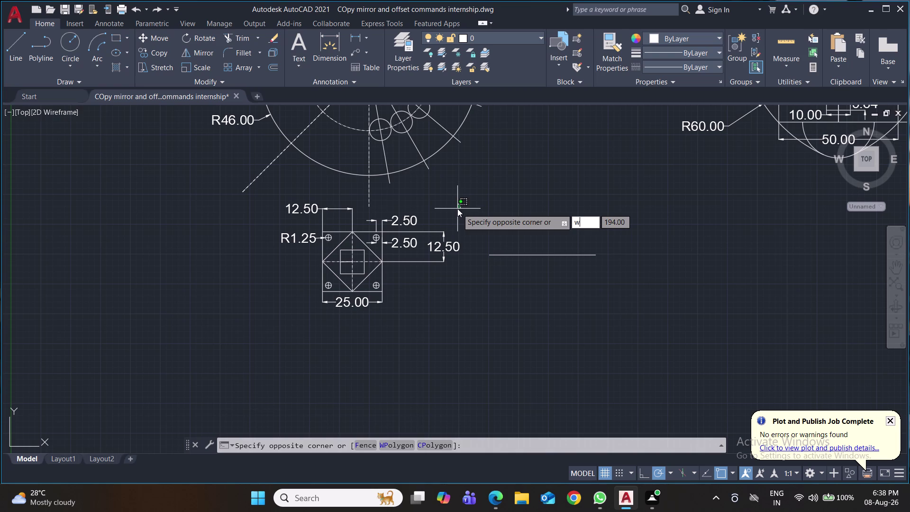
key(Return)
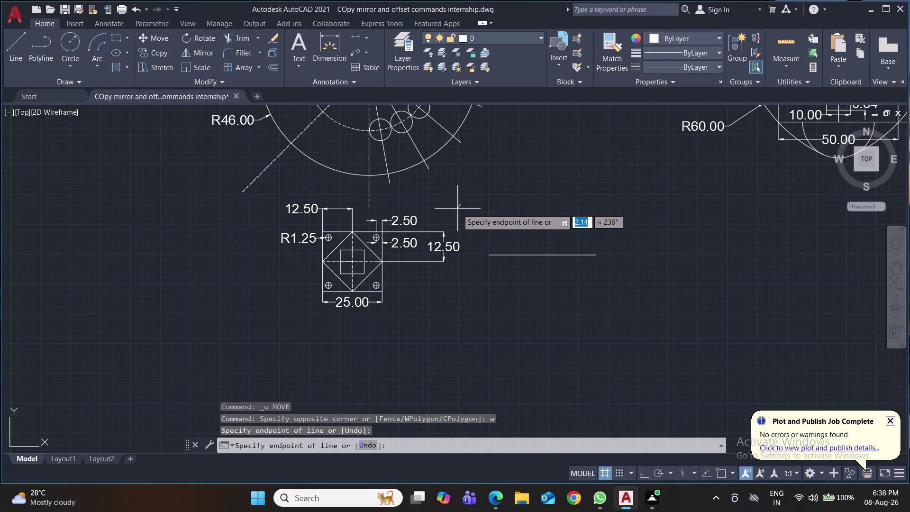
click(458, 209)
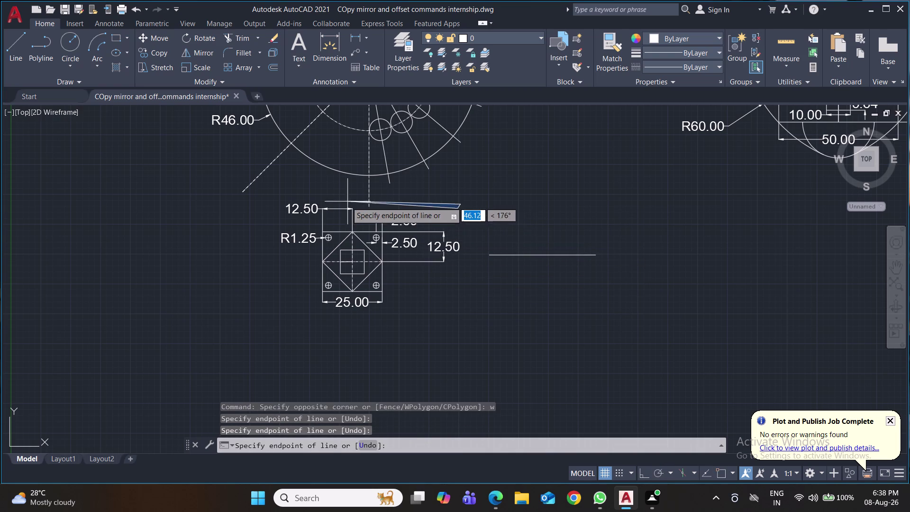
click(478, 281)
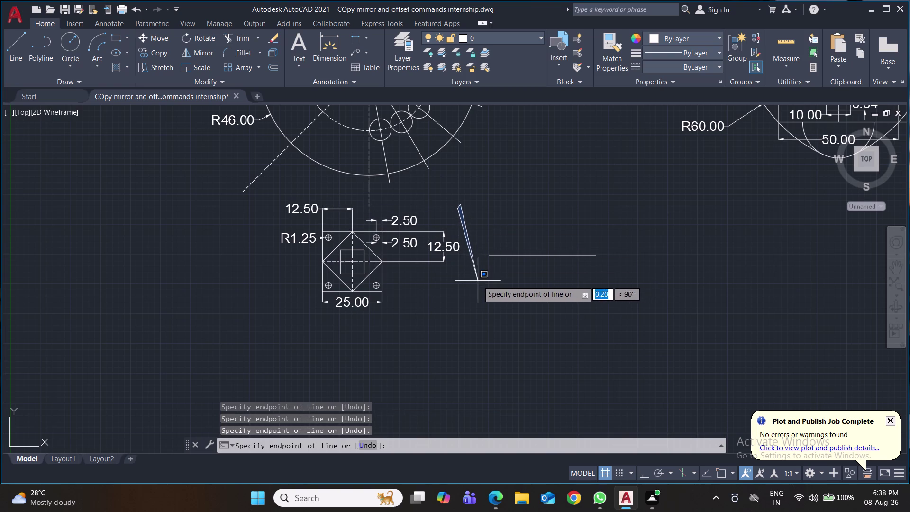
click(311, 340)
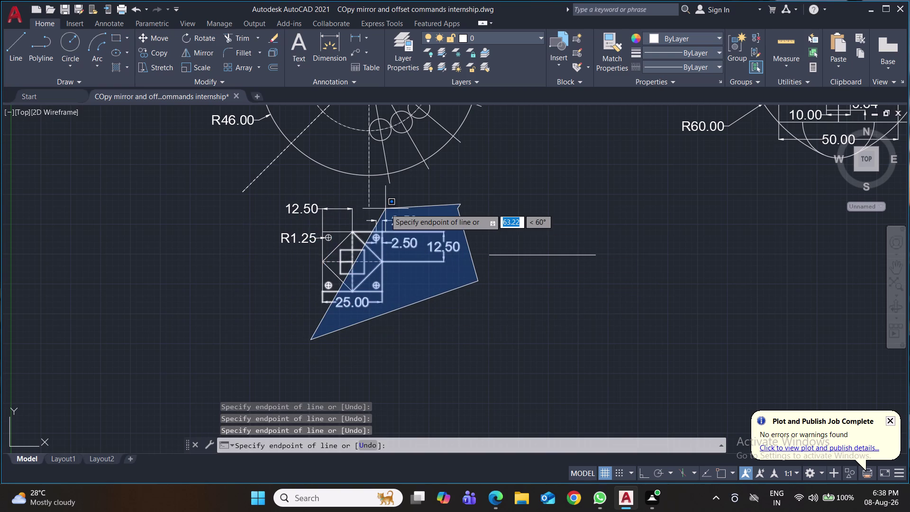
click(385, 209)
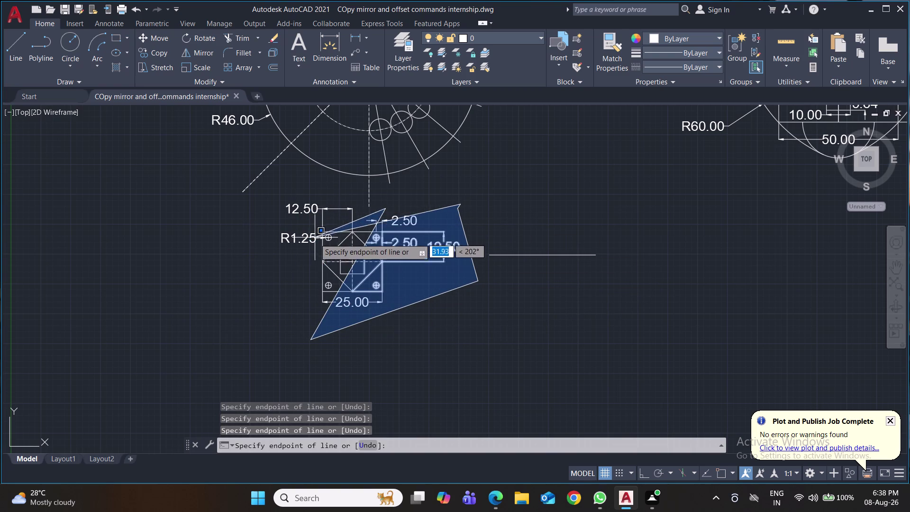
click(402, 203)
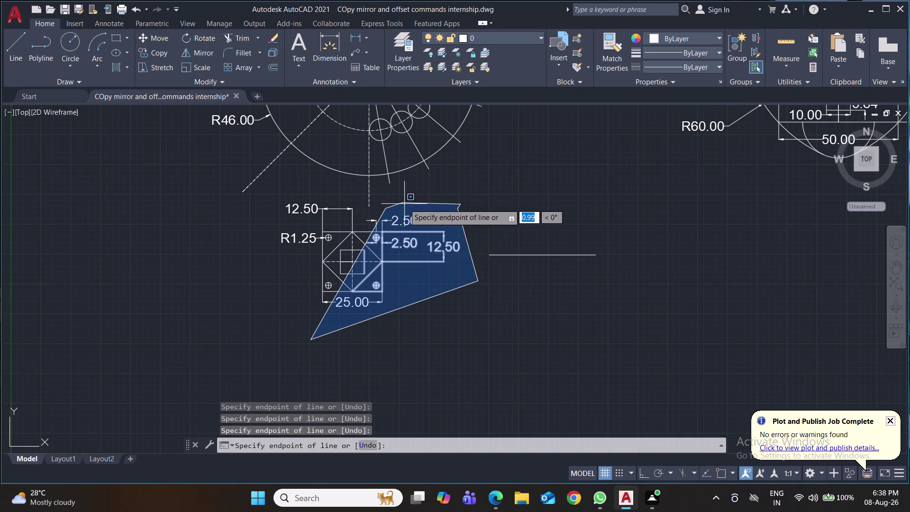
click(456, 193)
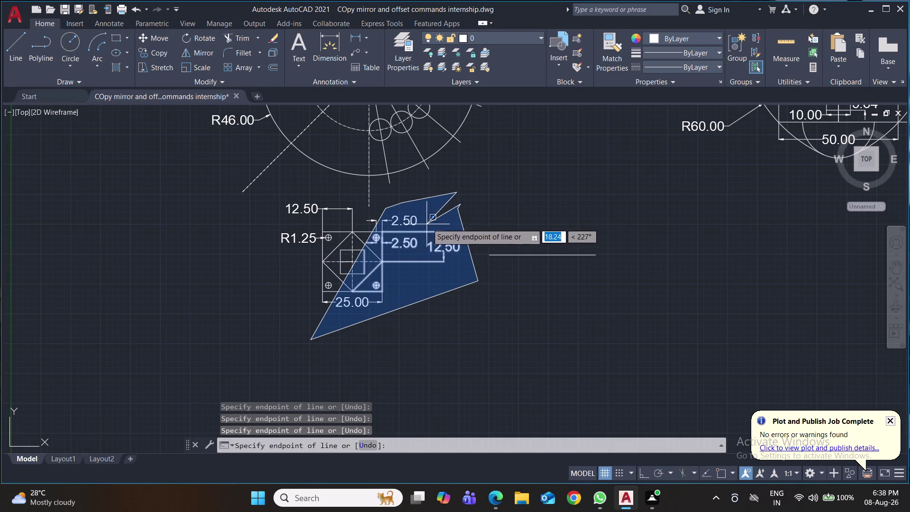
click(467, 202)
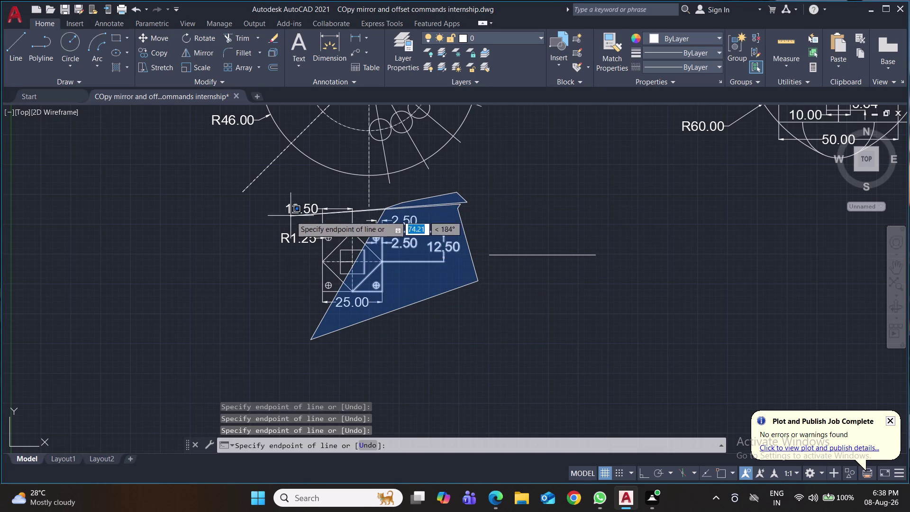
click(364, 214)
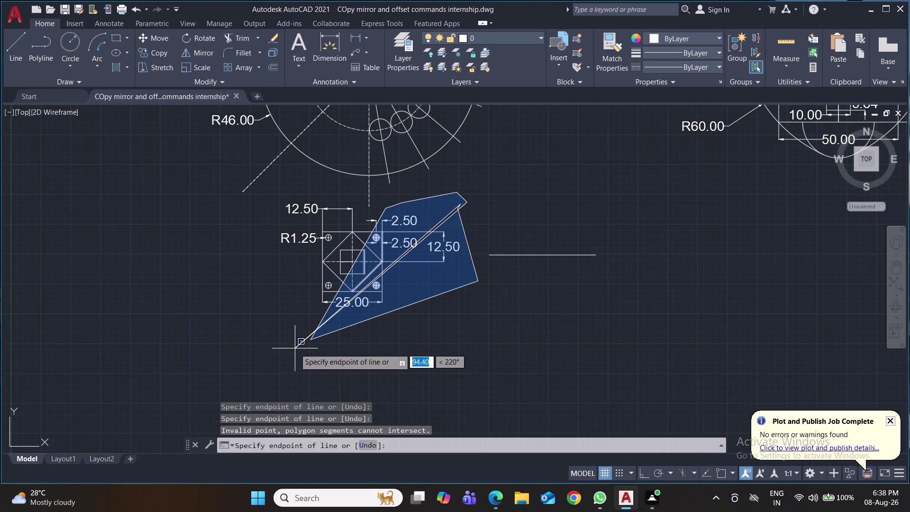
click(310, 340)
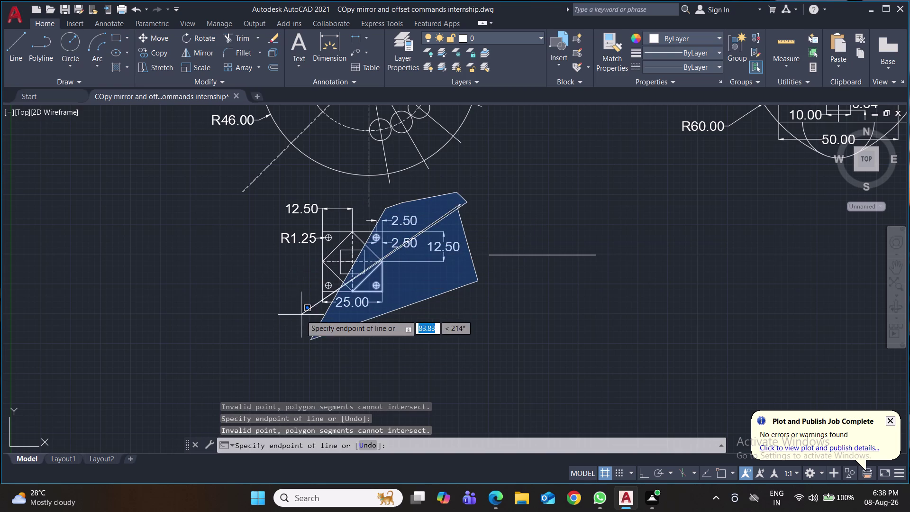
click(301, 315)
click(279, 256)
click(276, 285)
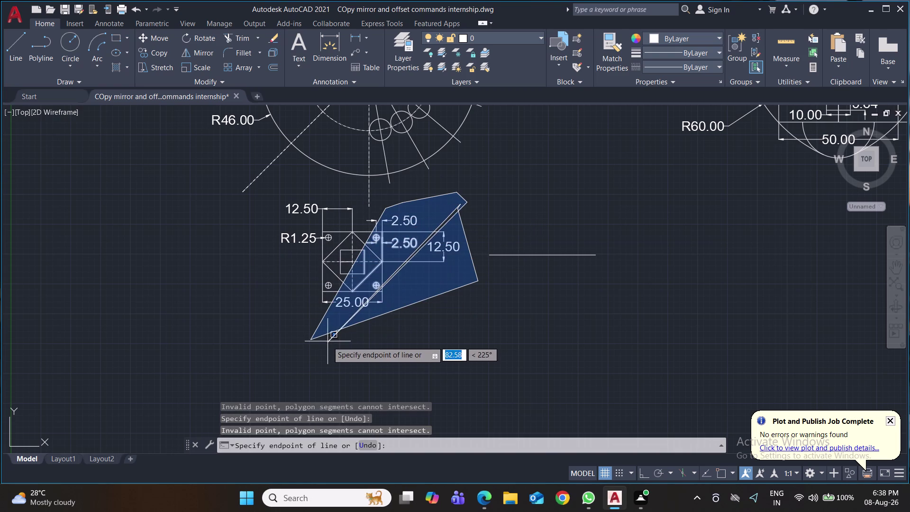
key(Escape)
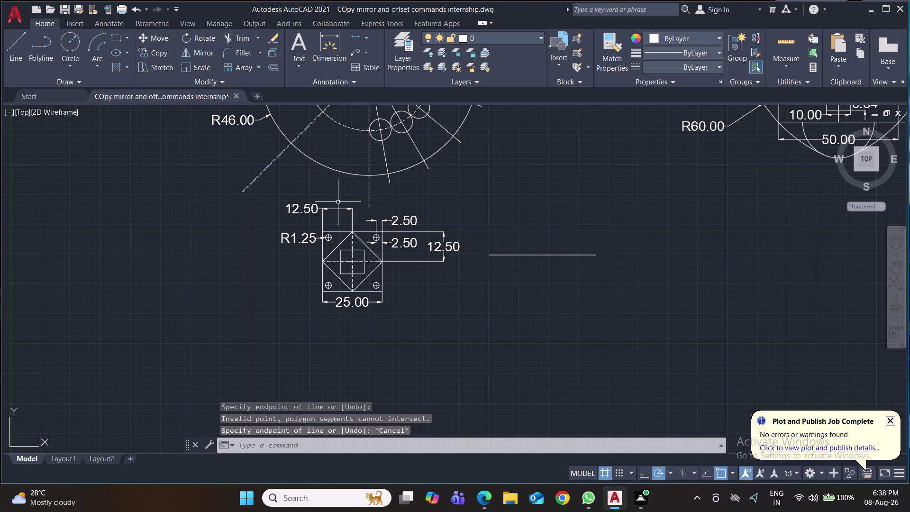
Crossing-select all 46 plate objects and move them lower and to the left.
click(327, 198)
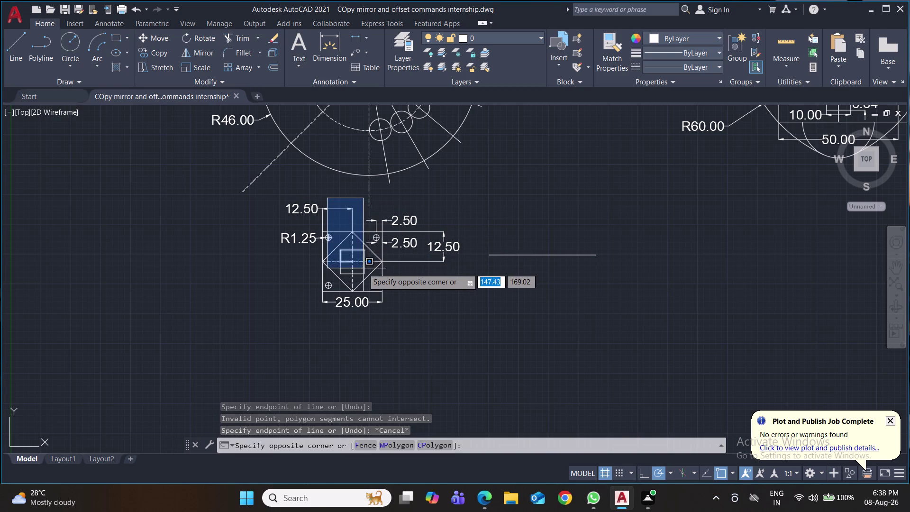
click(348, 197)
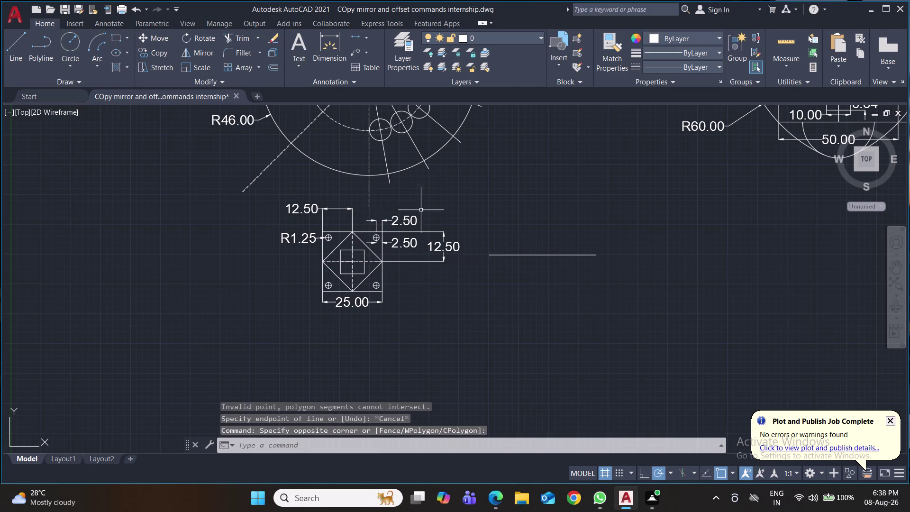
click(472, 216)
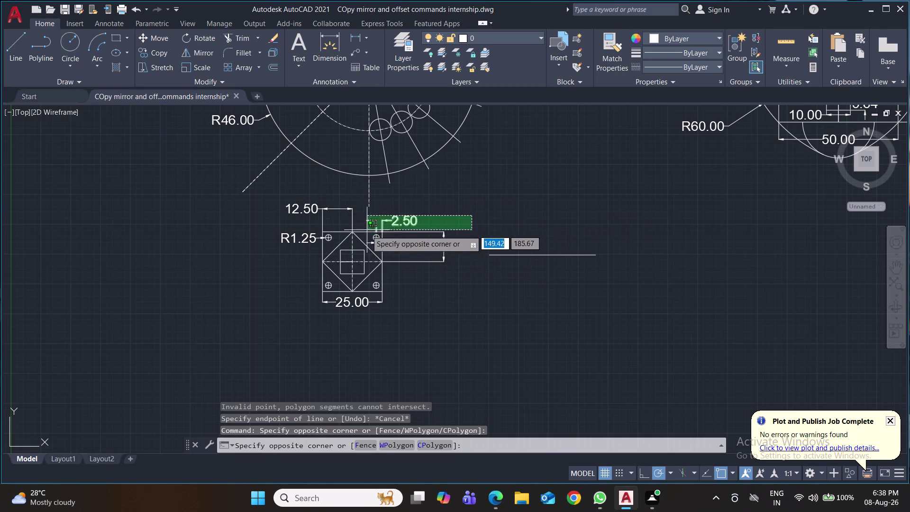
click(277, 319)
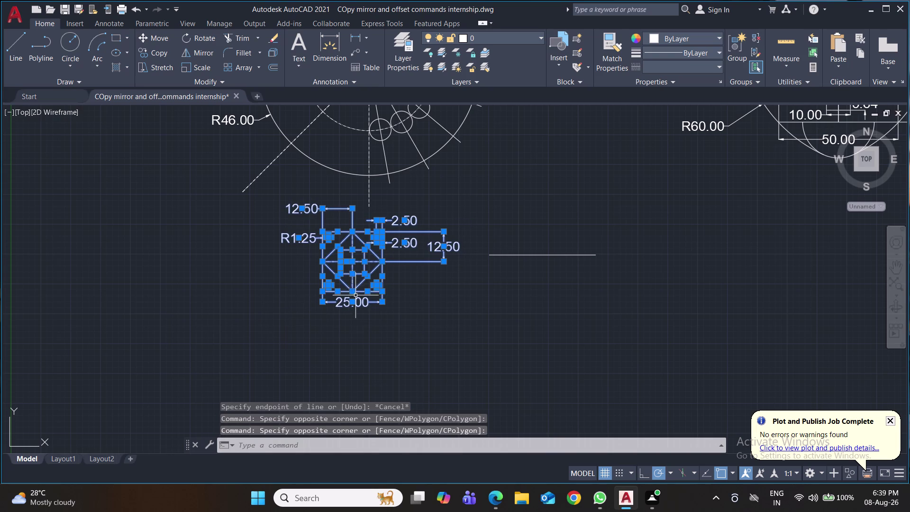
key(m)
key(Return)
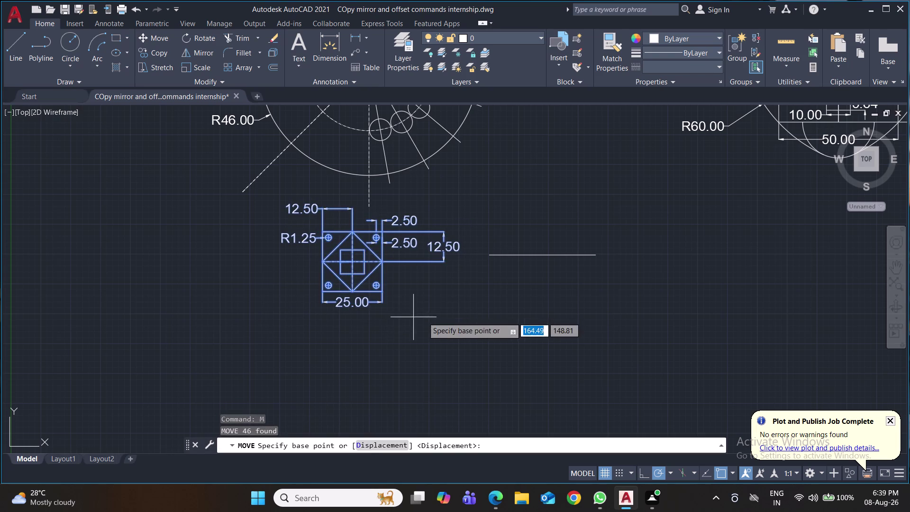
click(435, 316)
click(358, 376)
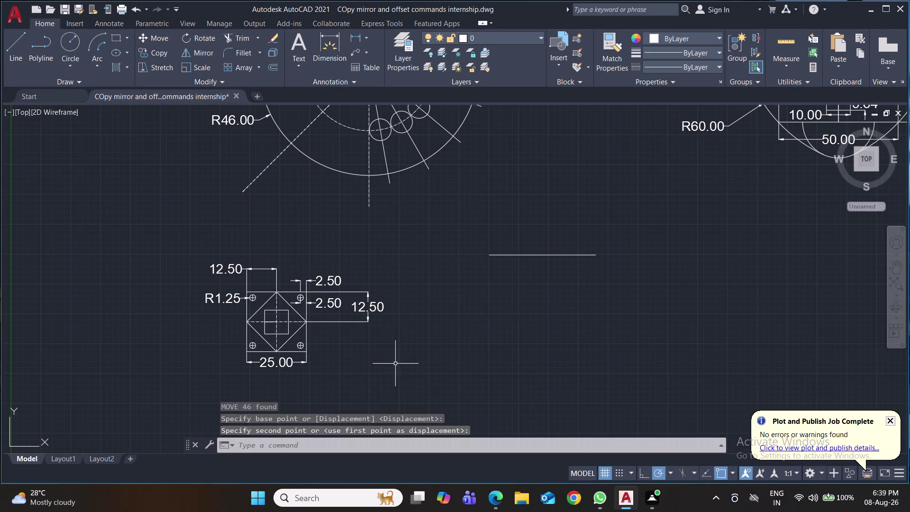
middle_drag(427, 329, 425, 269)
Select the plate and scale it by a factor of 3.
click(398, 173)
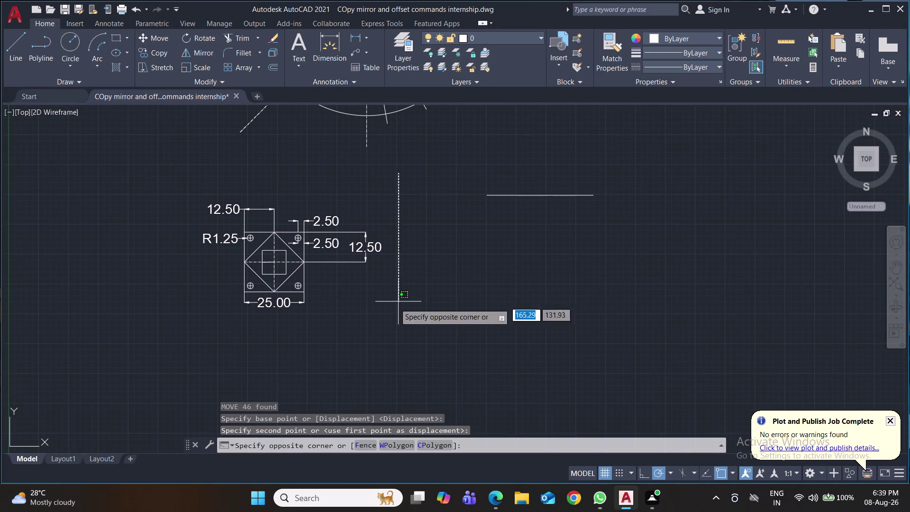
click(180, 331)
text(sc)
key(Return)
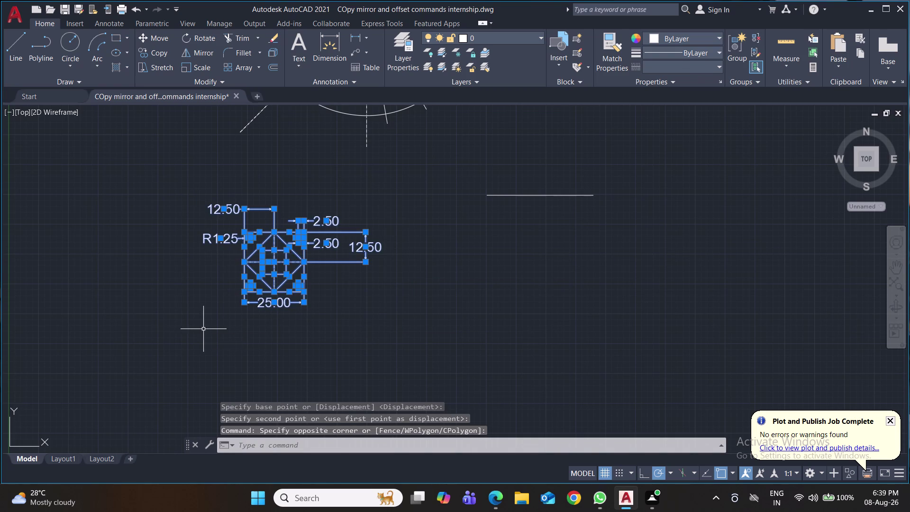
click(276, 263)
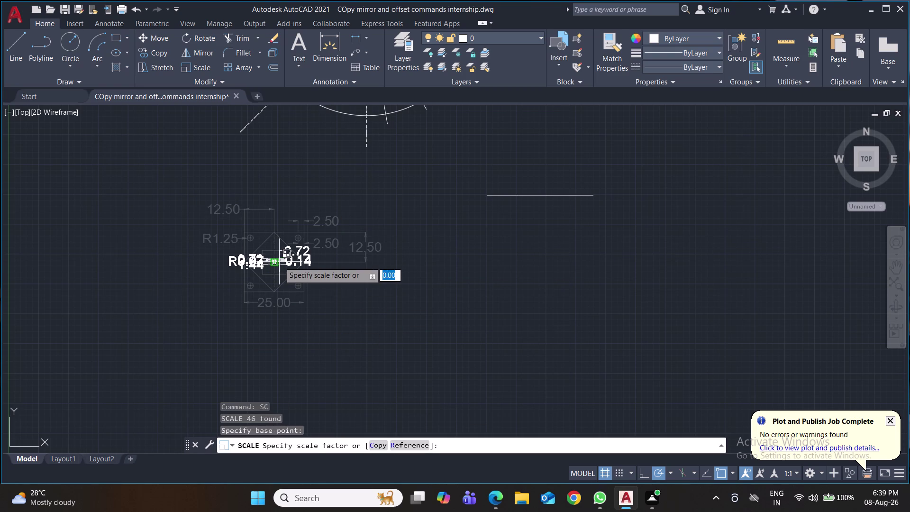
key(3)
key(Return)
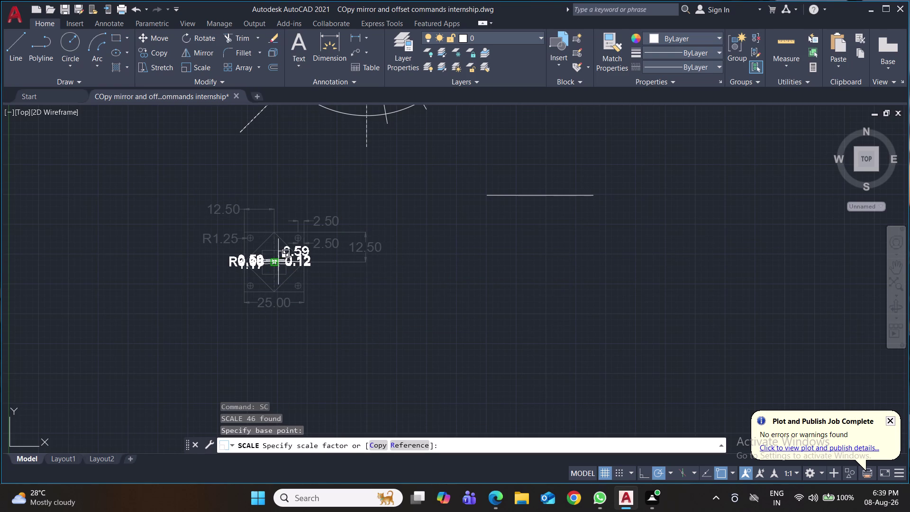
middle_drag(432, 306, 420, 387)
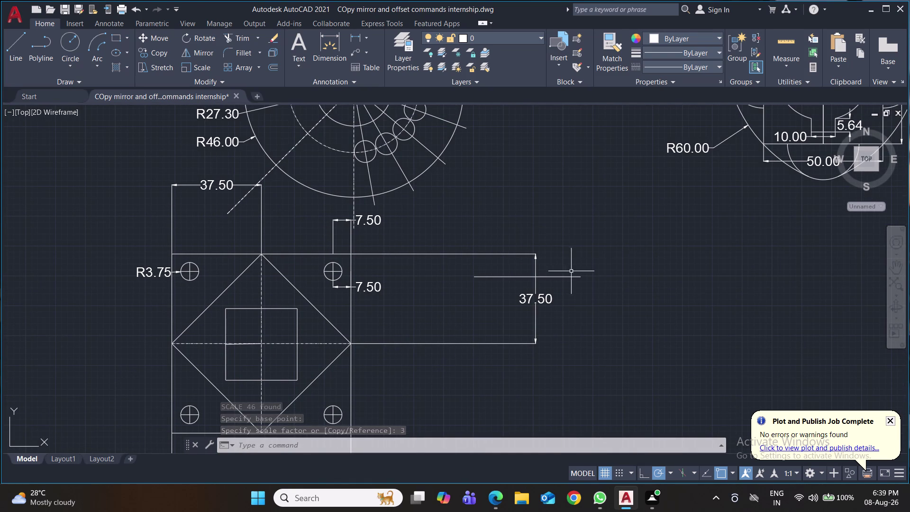
Delete a stray object and zoom out to view the whole layout.
click(573, 276)
key(Delete)
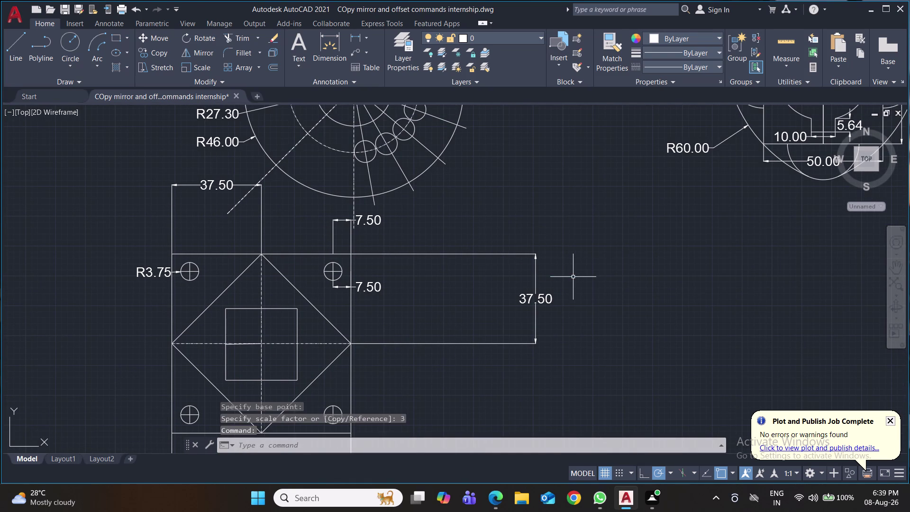
scroll(down, 3)
scroll(down, 3)
middle_drag(650, 338, 576, 270)
click(532, 211)
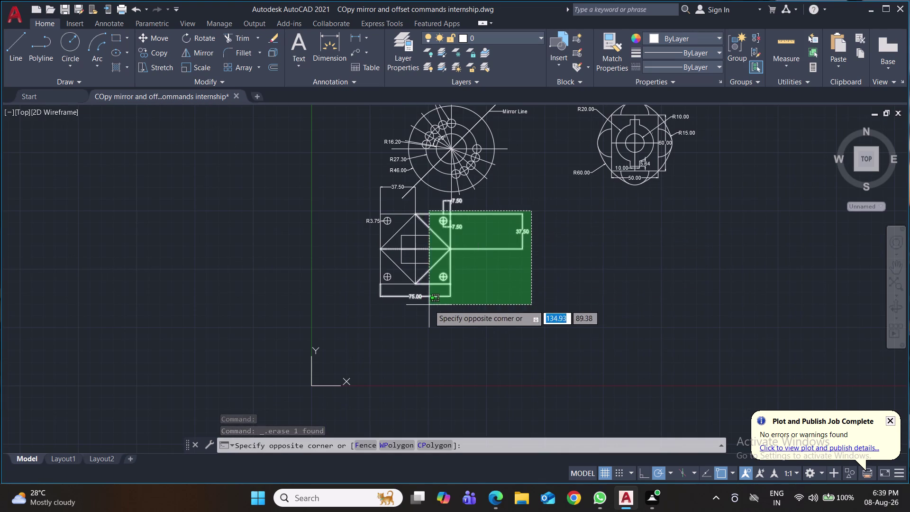
Move the tripled plate to a lower spot below the circular drawings.
click(360, 333)
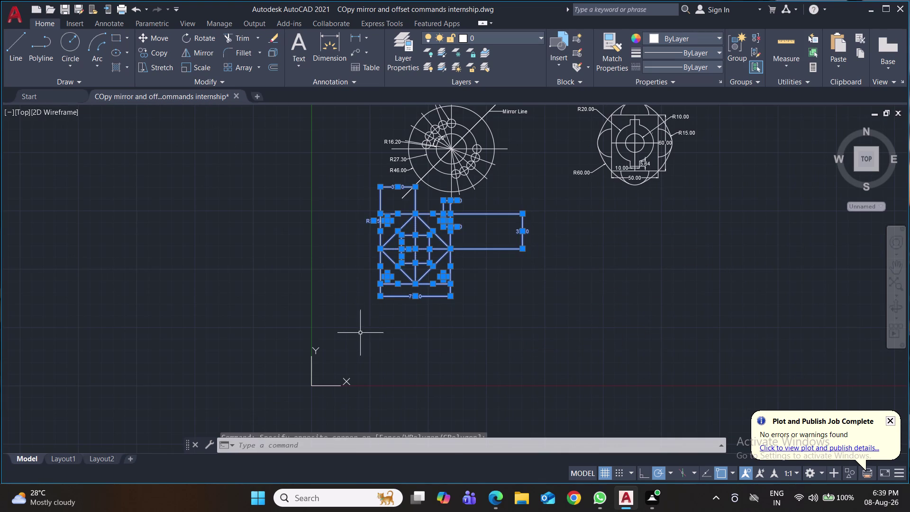
key(m)
key(Return)
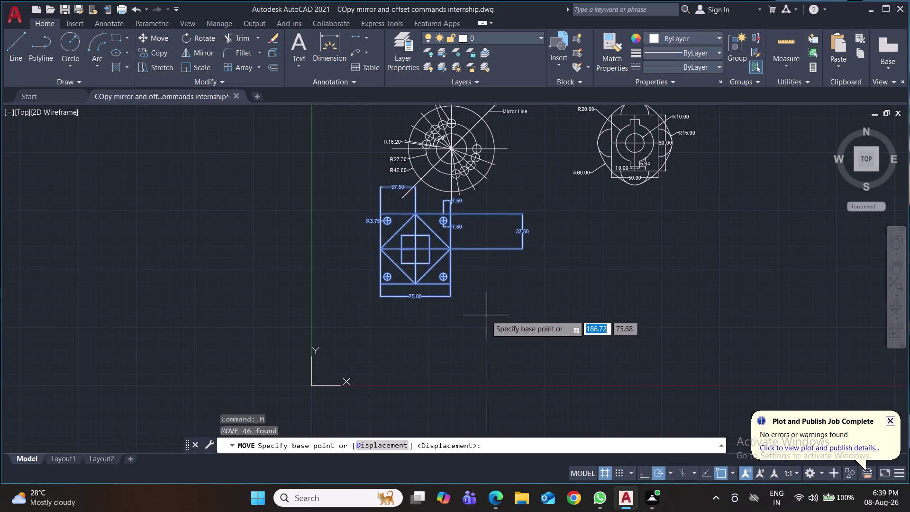
click(486, 316)
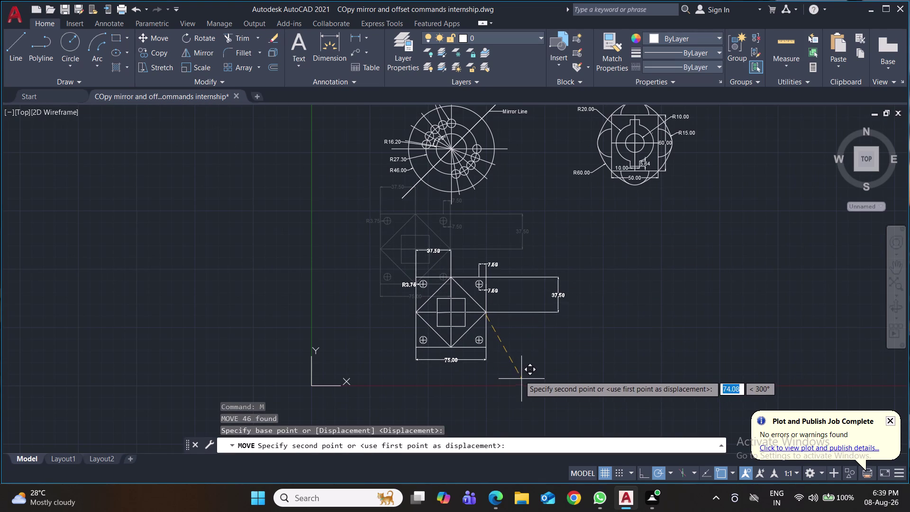
click(519, 375)
middle_drag(678, 351, 569, 349)
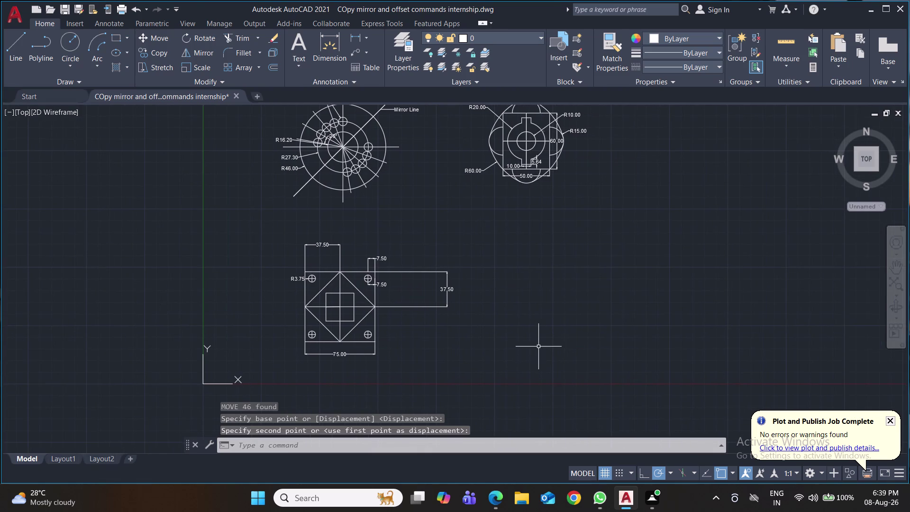
scroll(up, 3)
scroll(up, 3)
scroll(down, 3)
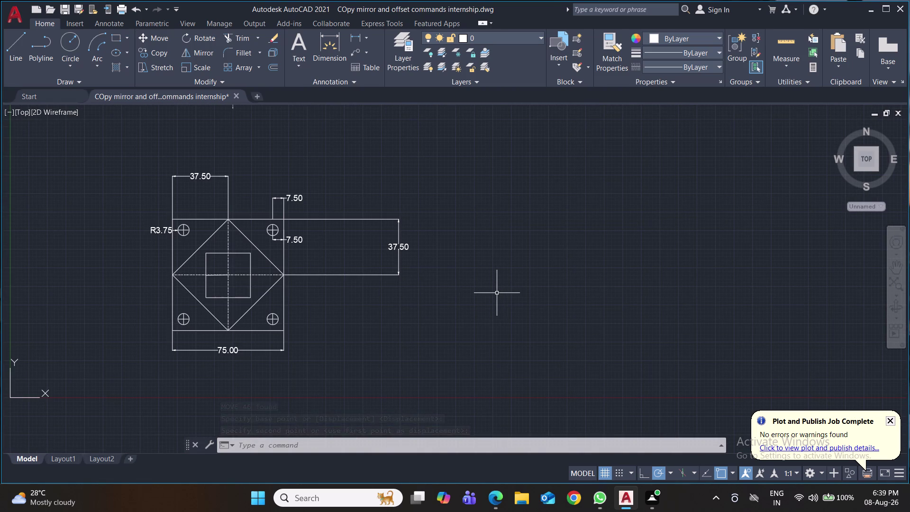
middle_drag(496, 316, 530, 224)
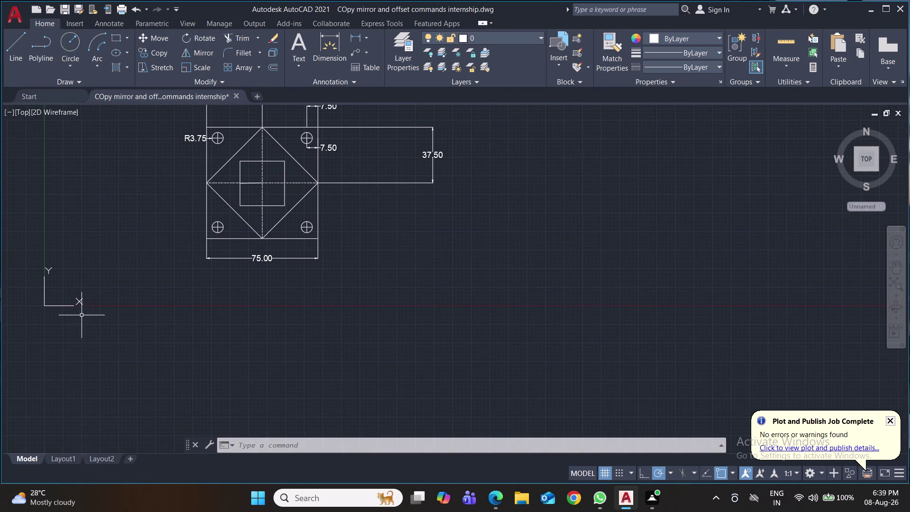
Relocate the UCS origin and pan the plate toward the left.
click(51, 306)
click(43, 305)
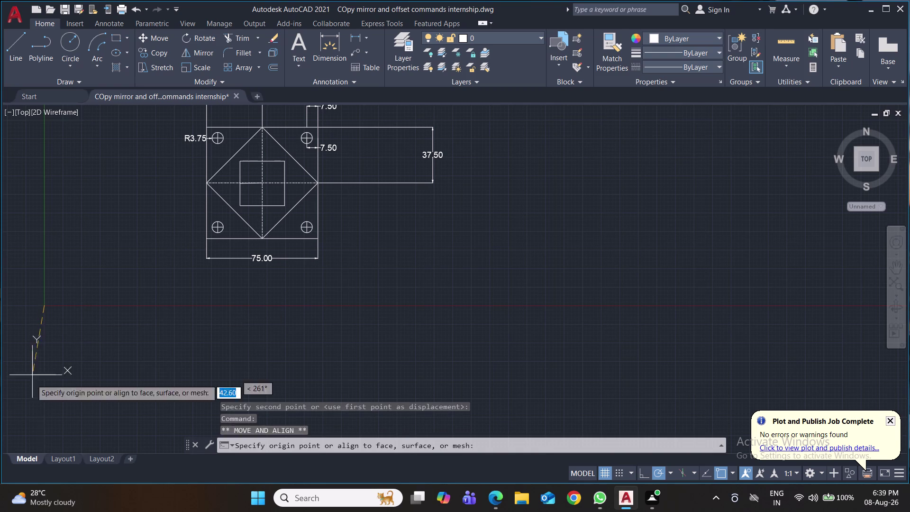
click(44, 448)
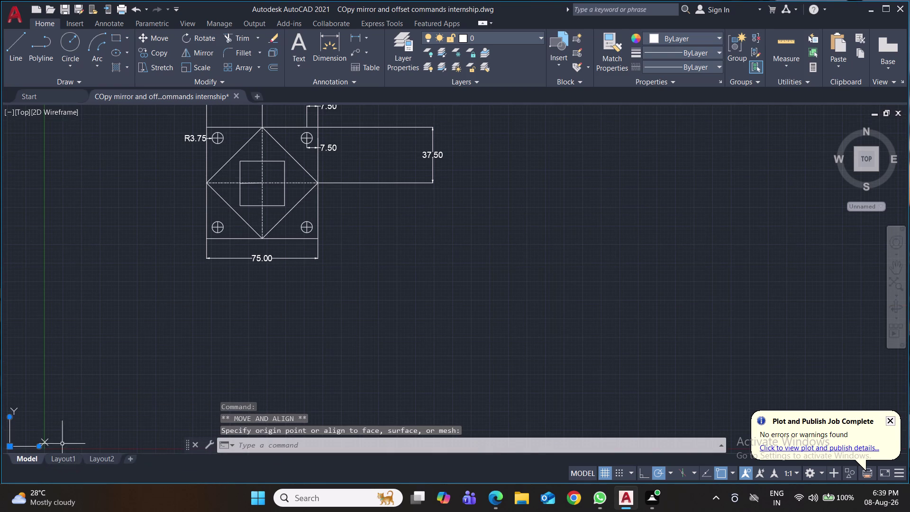
middle_drag(620, 300, 499, 363)
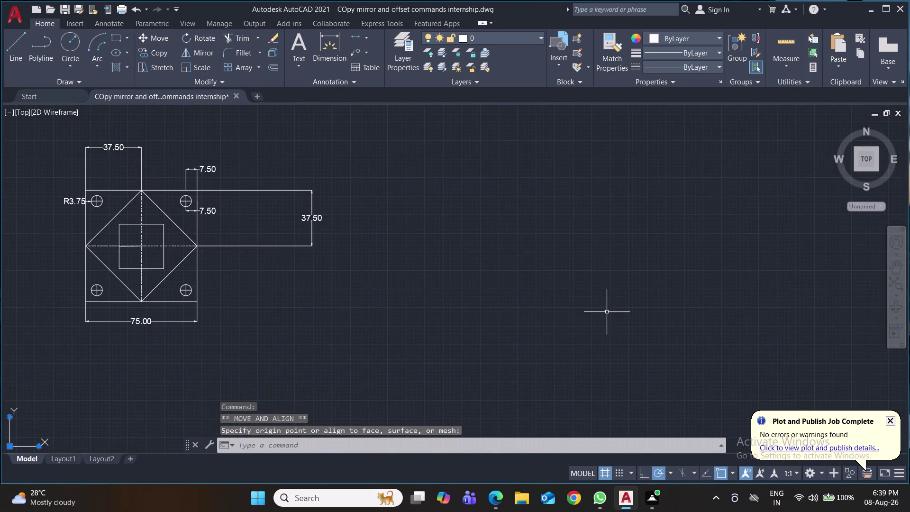
middle_drag(607, 312, 553, 347)
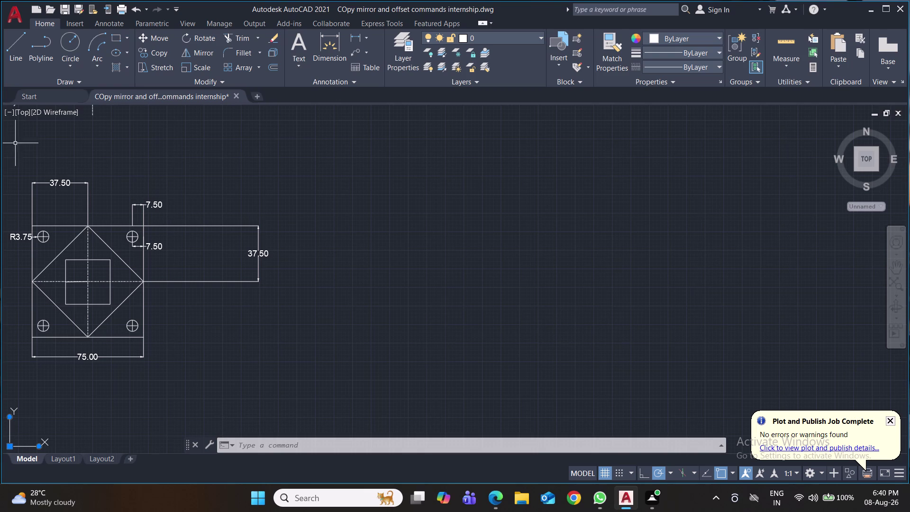
Draw a long horizontal line in the open space right of the plate.
click(19, 40)
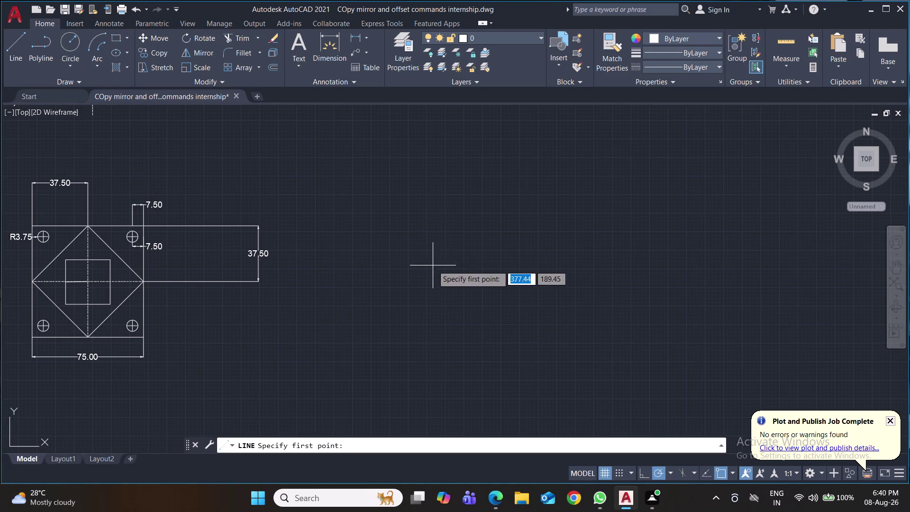
click(543, 258)
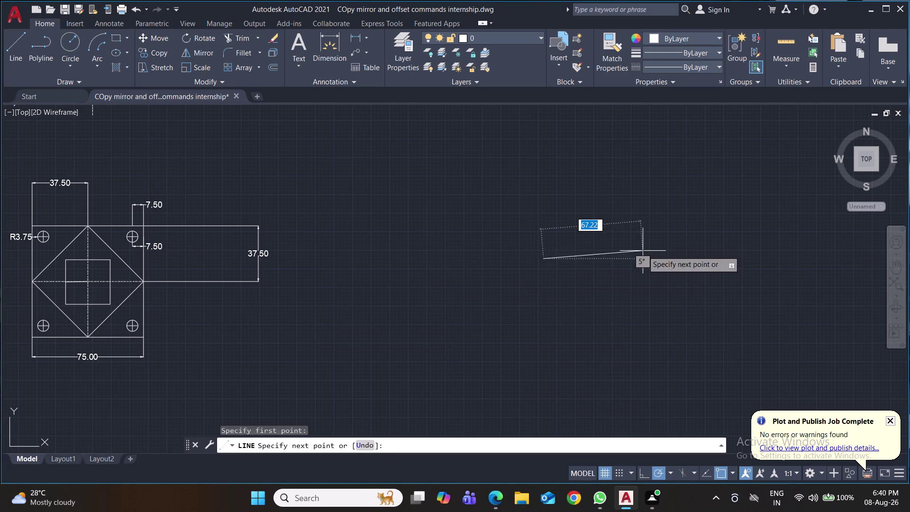
middle_drag(660, 261, 662, 395)
middle_drag(683, 380, 674, 291)
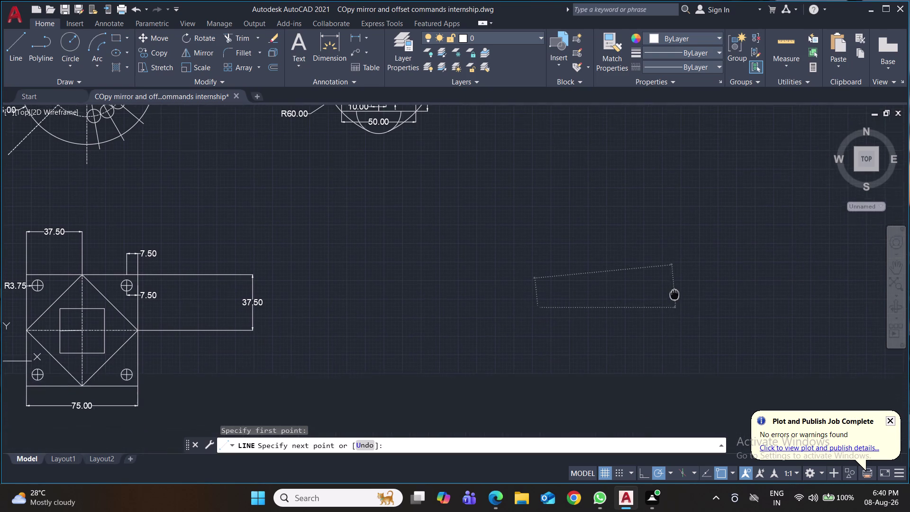
middle_drag(675, 291, 675, 282)
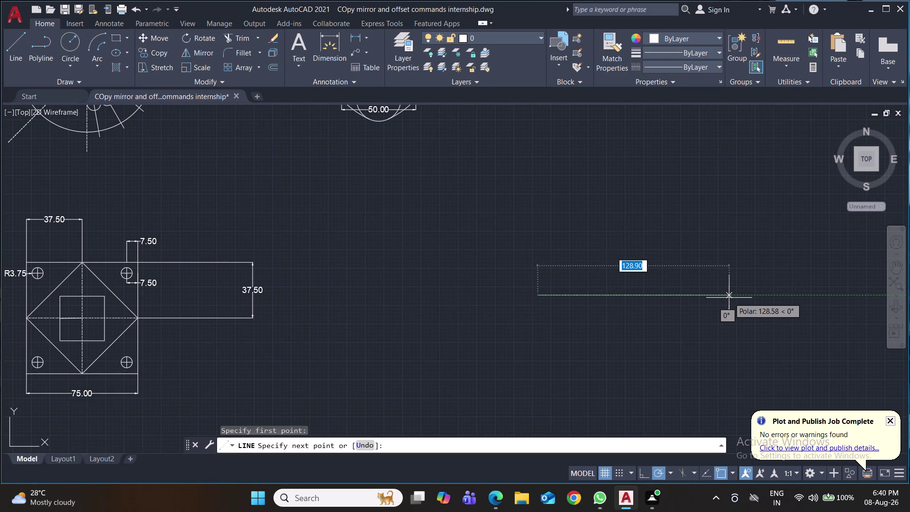
click(729, 297)
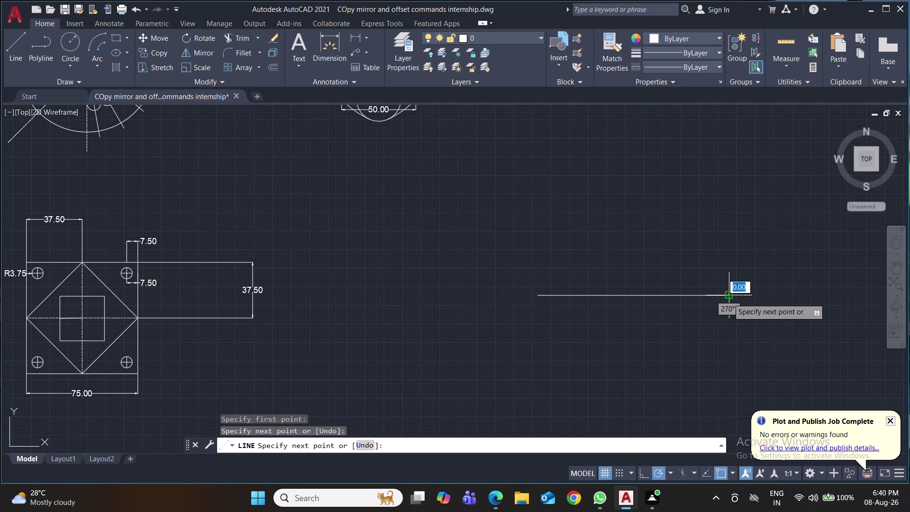
key(Return)
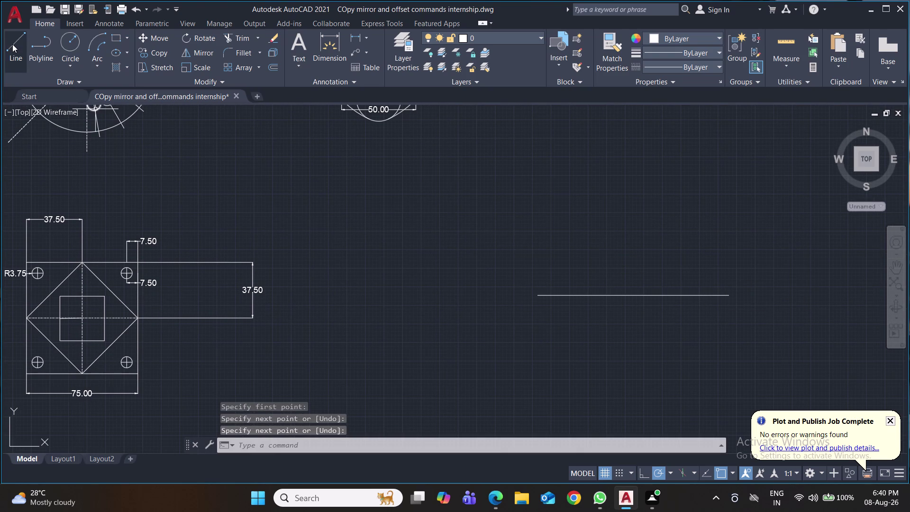
Draw a trial 45-unit line from the horizontal line's left end, then cancel.
click(12, 44)
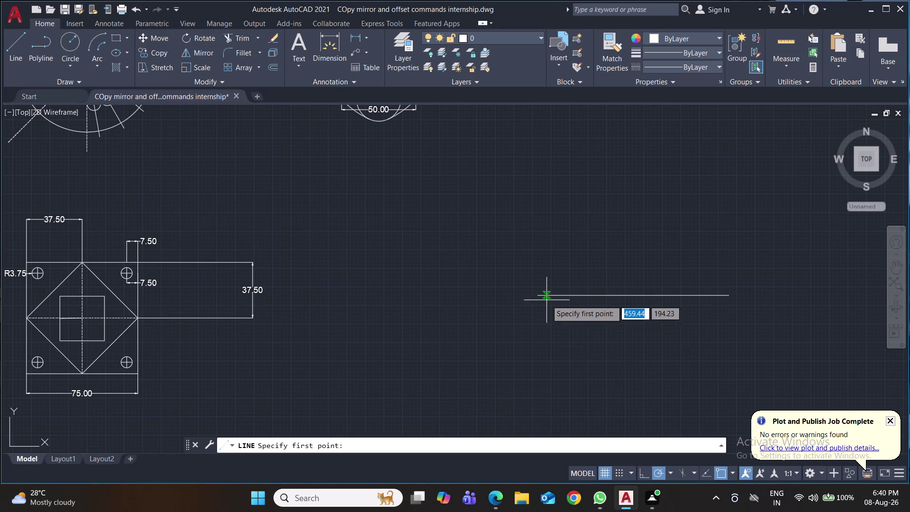
click(538, 295)
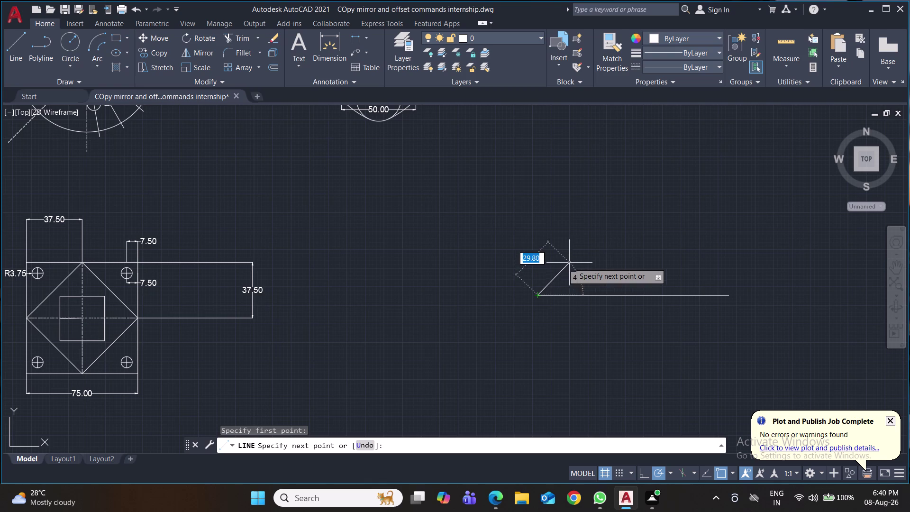
text(45)
key(Return)
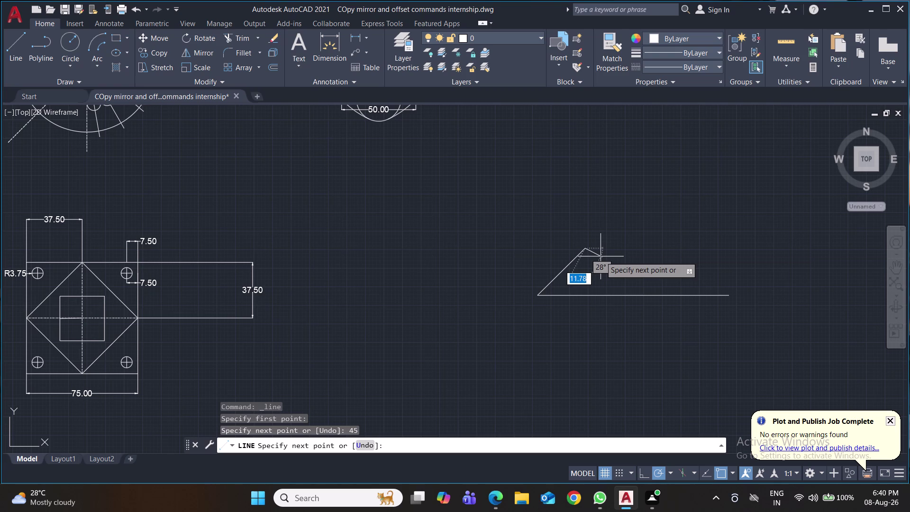
key(Escape)
Erase the unwanted angled line and cancel a restarted line command.
click(578, 259)
click(575, 255)
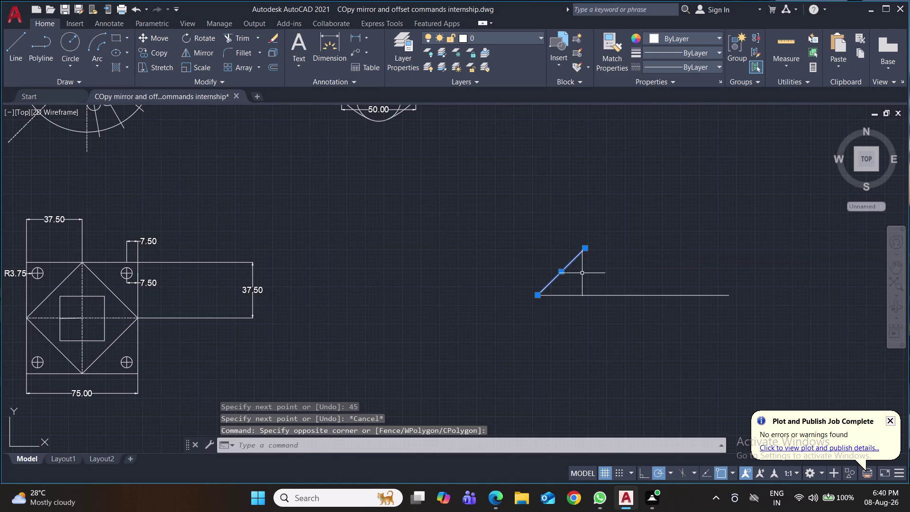
key(Delete)
key(l)
key(Return)
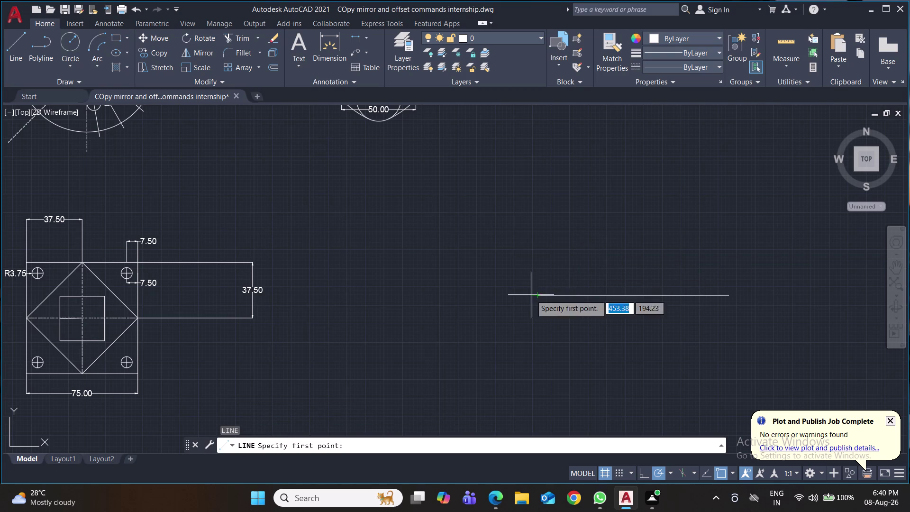
key(Escape)
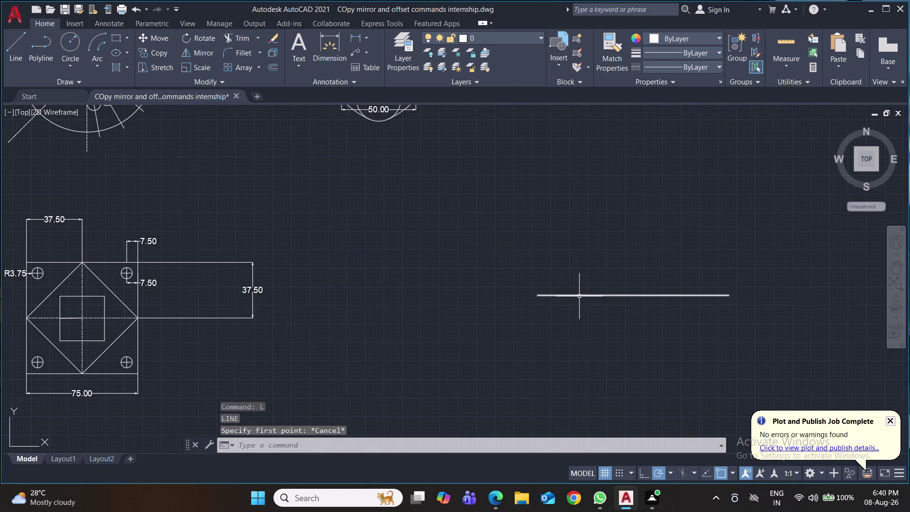
Give the horizontal line the CENTER linetype.
click(579, 294)
click(722, 67)
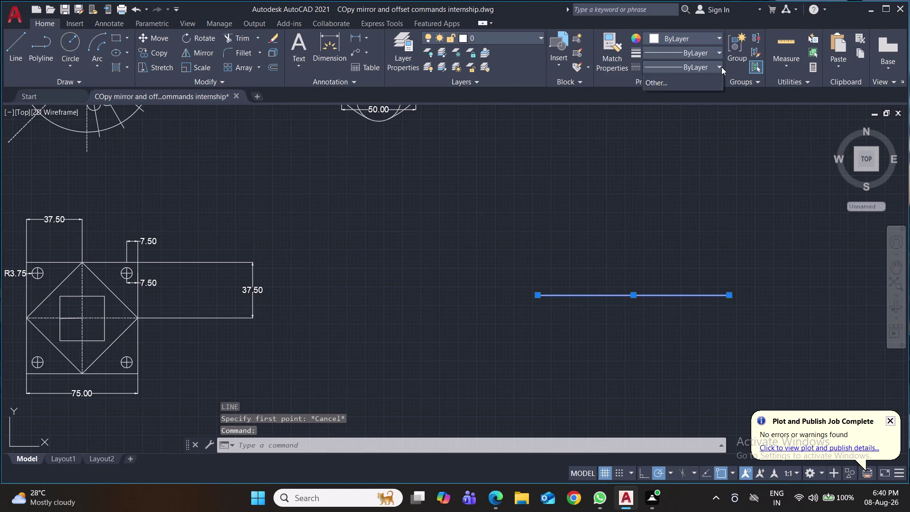
click(710, 109)
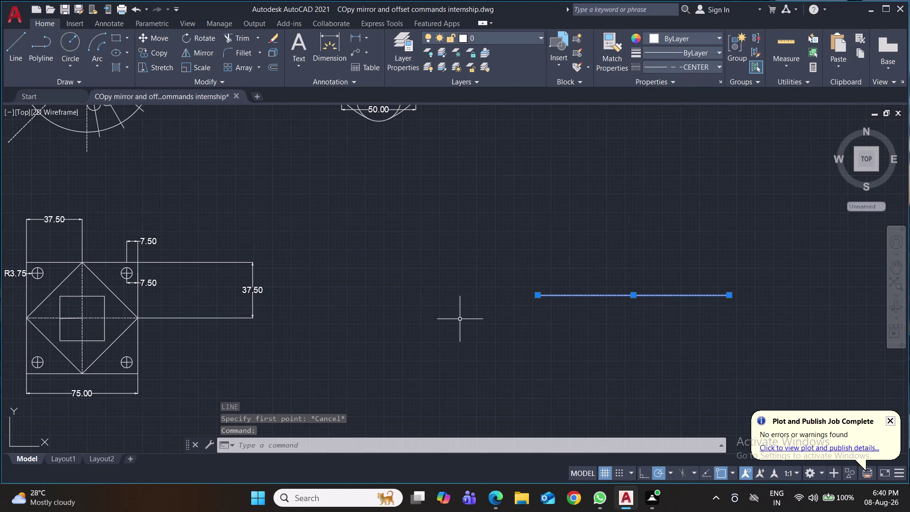
Cancel a stray repeated command and restart LINE with the L alias.
key(space)
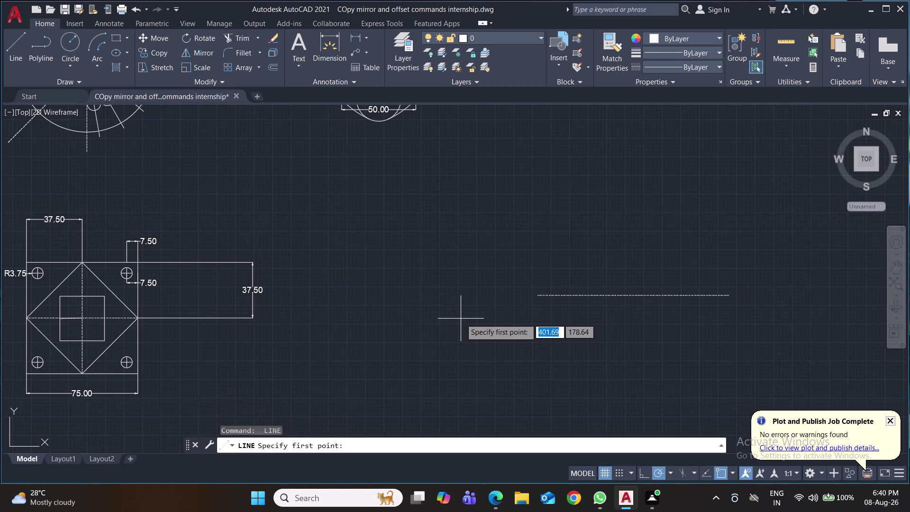
key(l)
key(Escape)
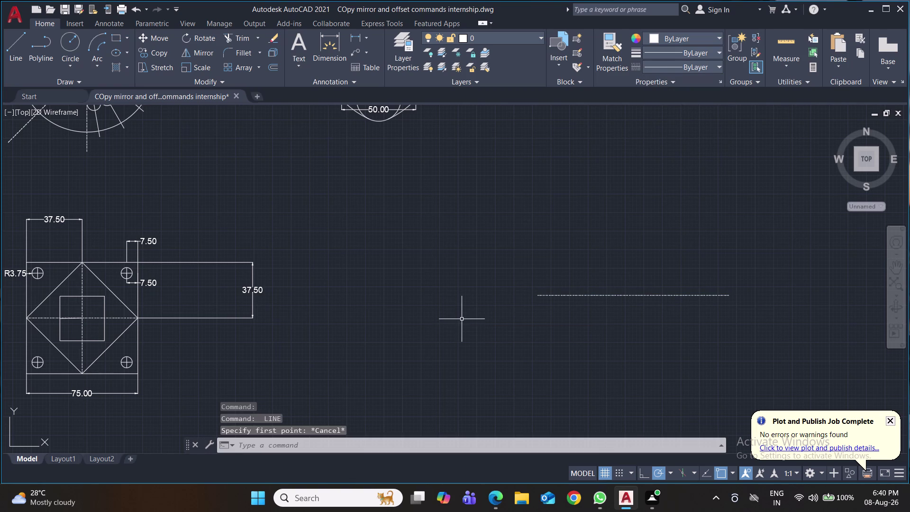
key(l)
key(Return)
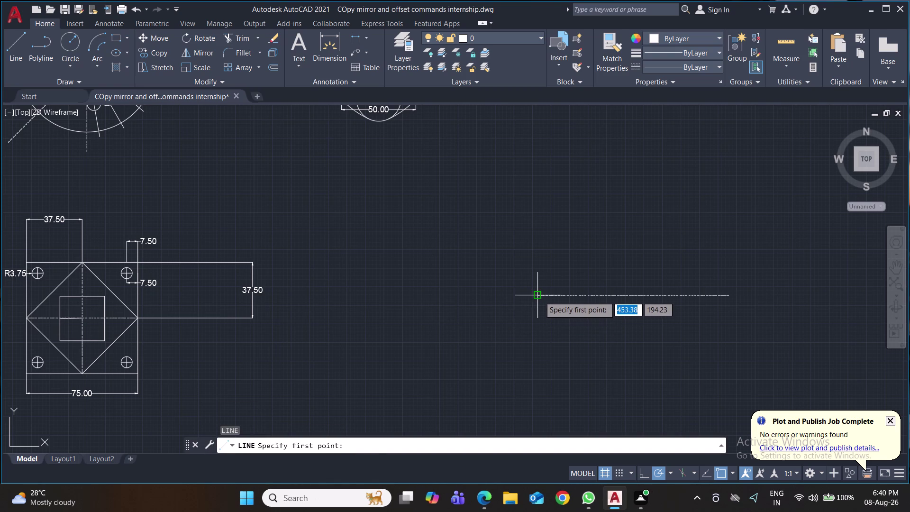
Attempt a 49.50-long line from the center line's left end, then cancel it.
click(539, 296)
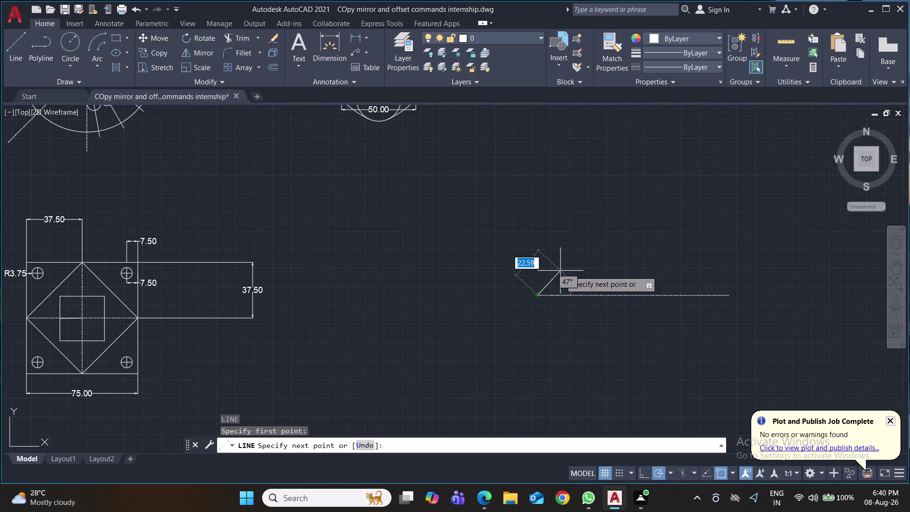
key(shift+at)
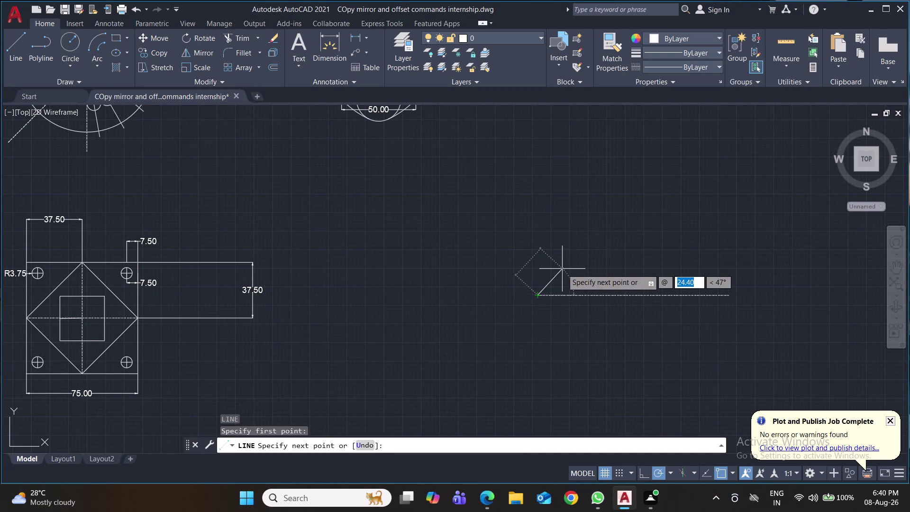
text(49)
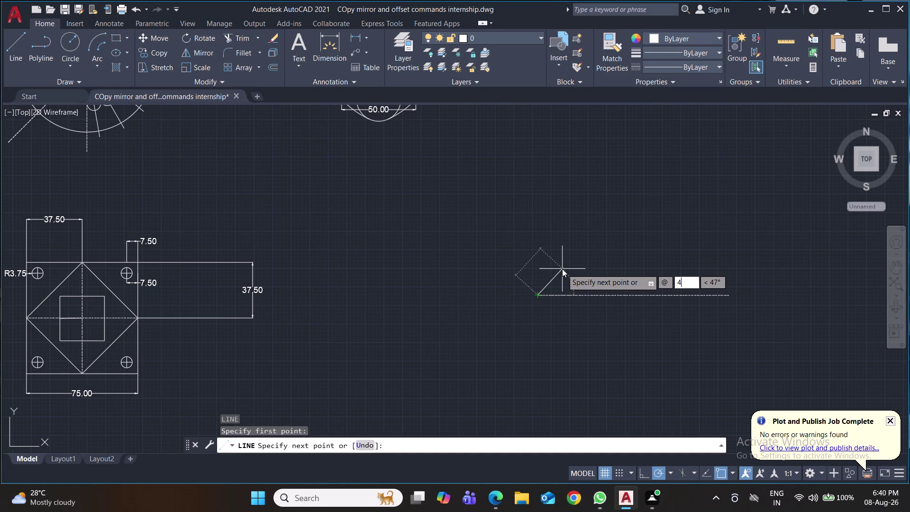
text(.50)
key(Return)
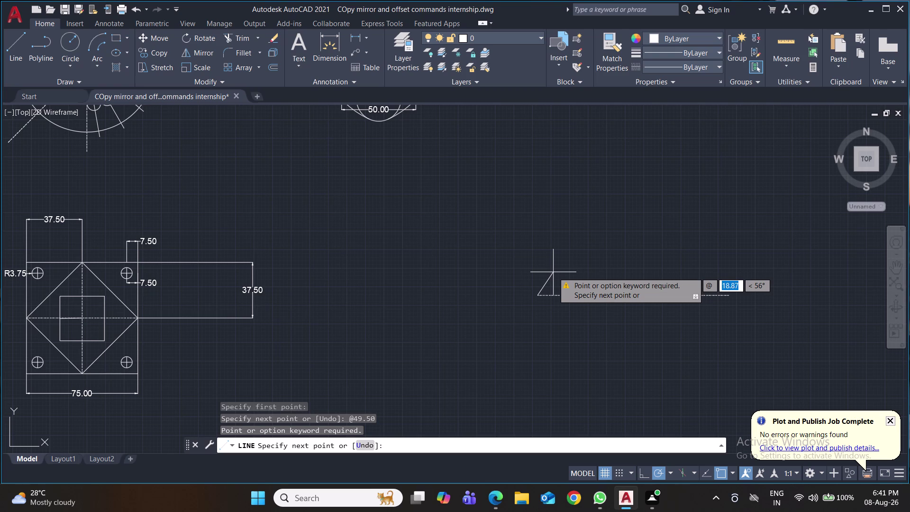
key(Escape)
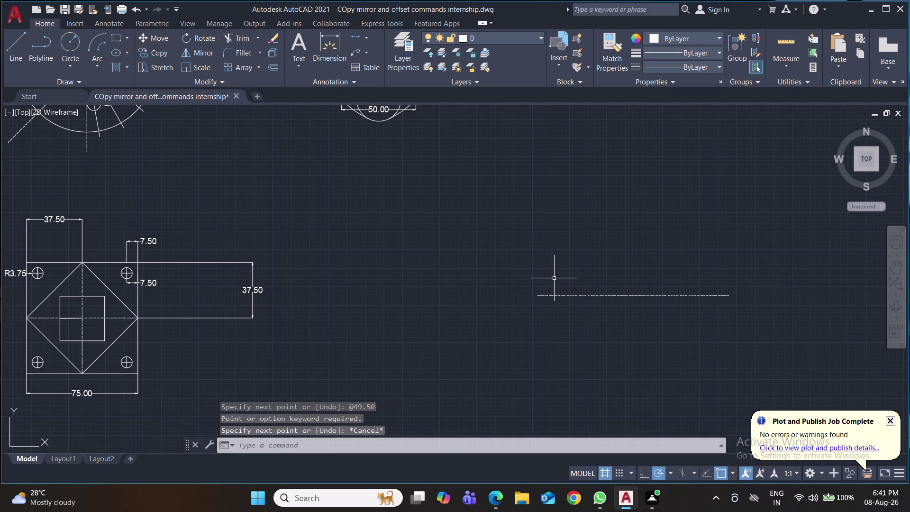
Draw a 49.50-long line at 45° from the center line's left endpoint.
key(l)
key(Return)
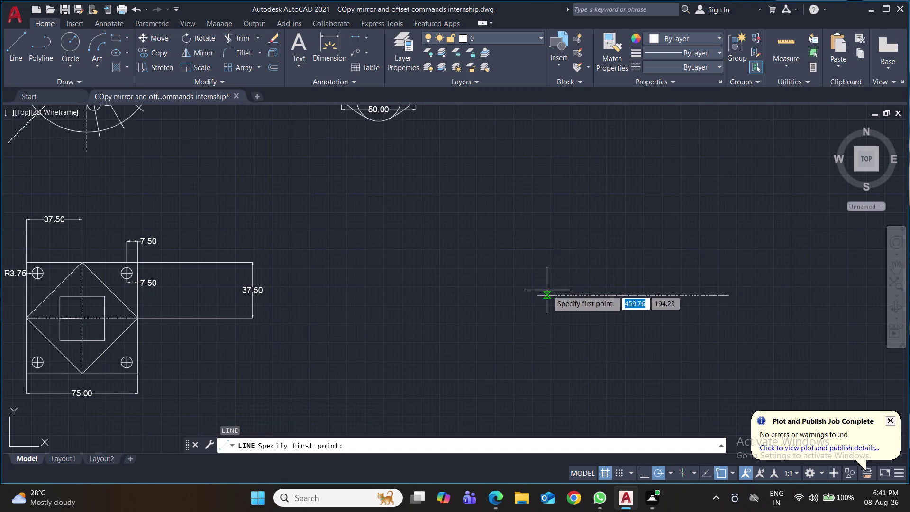
click(540, 294)
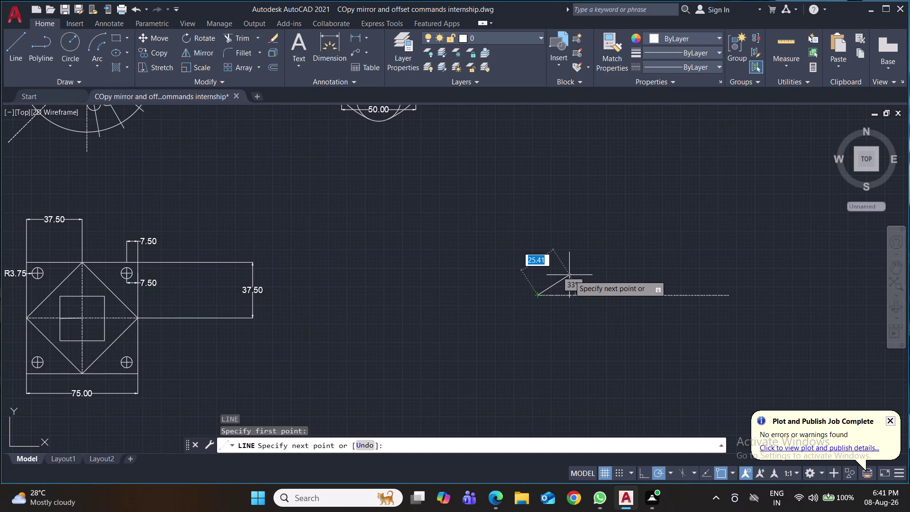
text(@49.50)
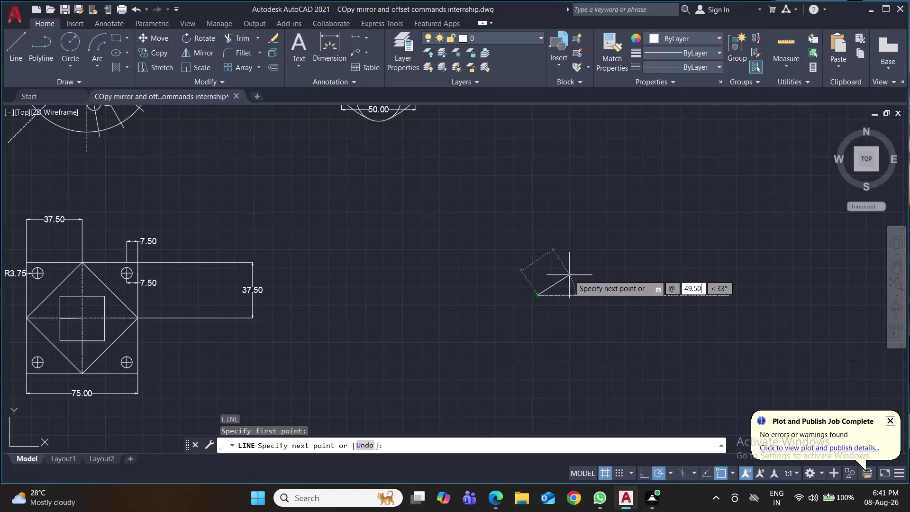
key(Tab)
text(45)
key(Return)
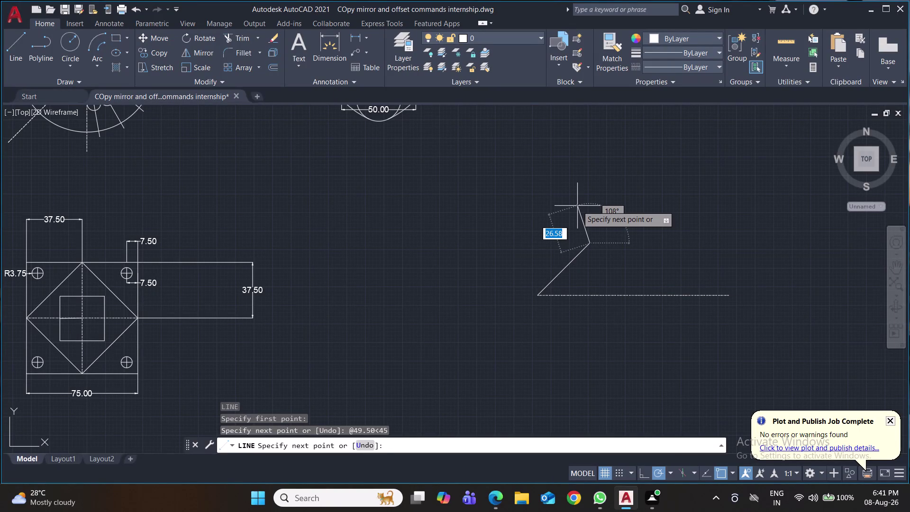
middle_drag(577, 205, 569, 321)
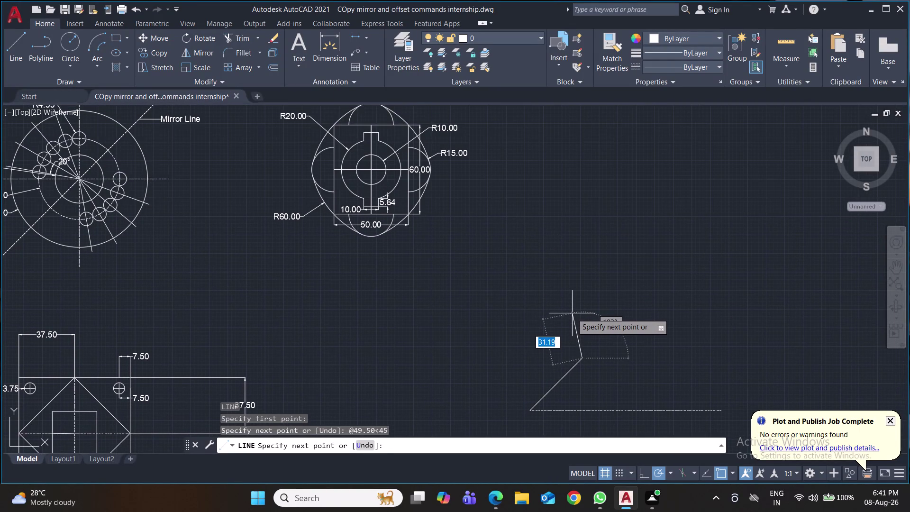